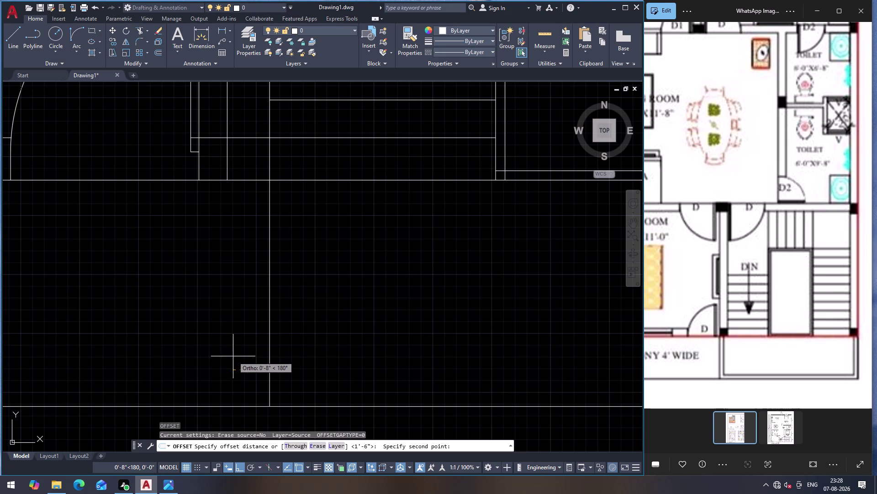
Move the long vertical wall line further left from its top end.
key(Escape)
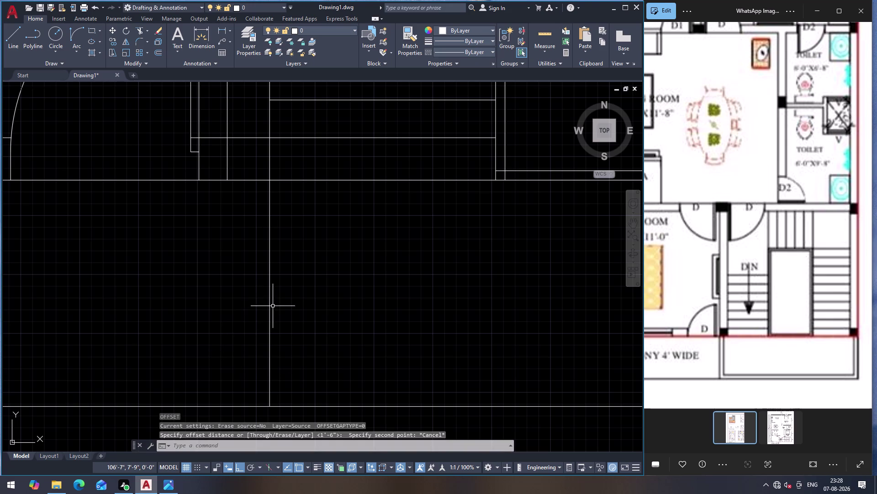
click(271, 304)
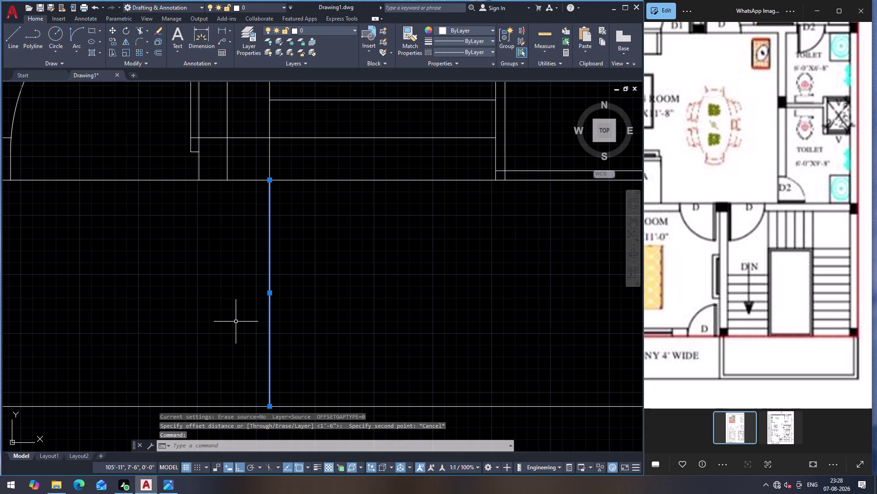
key(m)
key(Return)
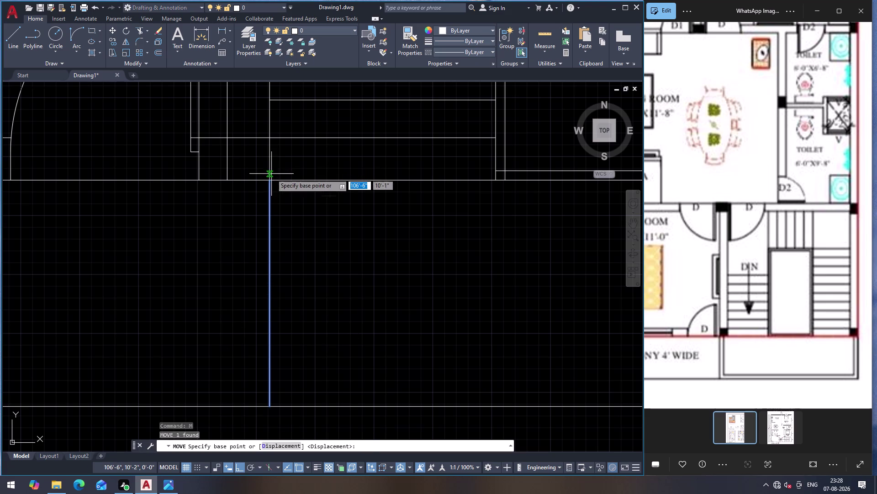
click(271, 181)
click(226, 179)
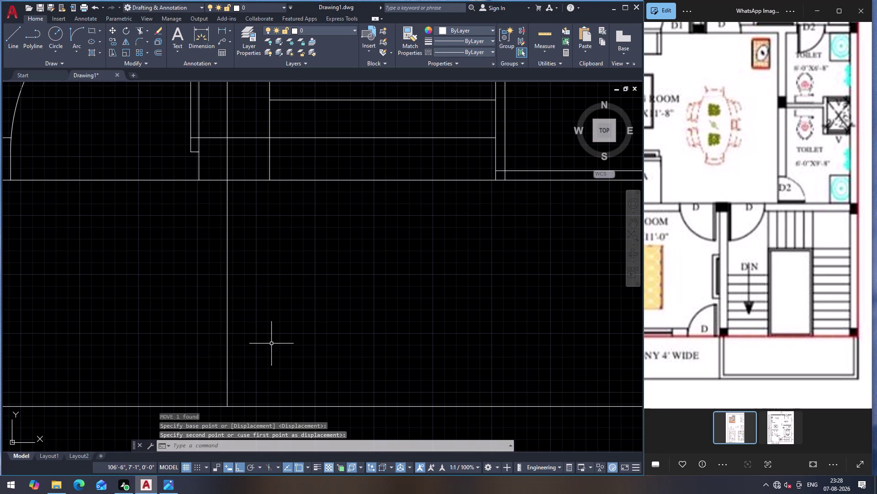
scroll(down, 3)
scroll(up, 3)
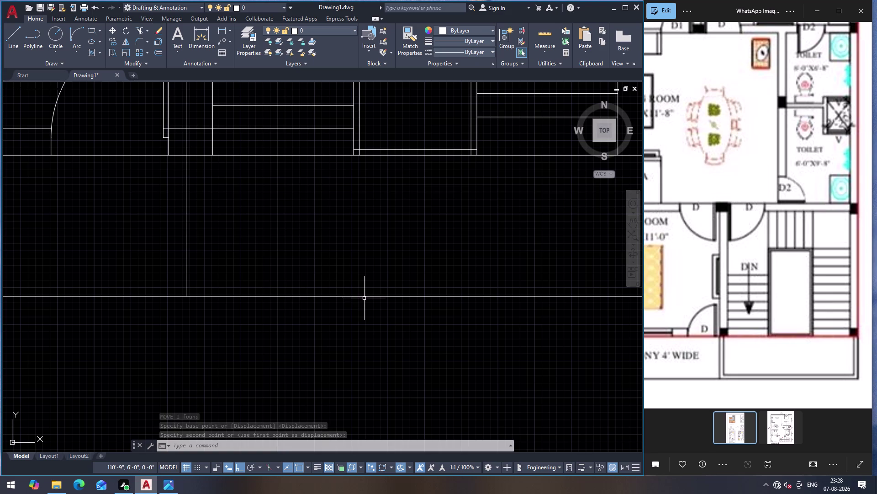
Break the vertical line at the point where it meets the bottom line.
key(b)
key(r)
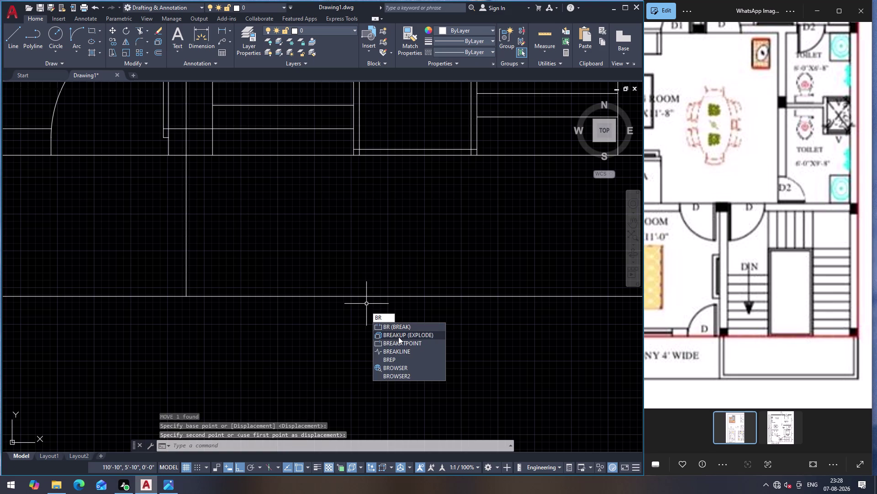
click(398, 343)
click(357, 295)
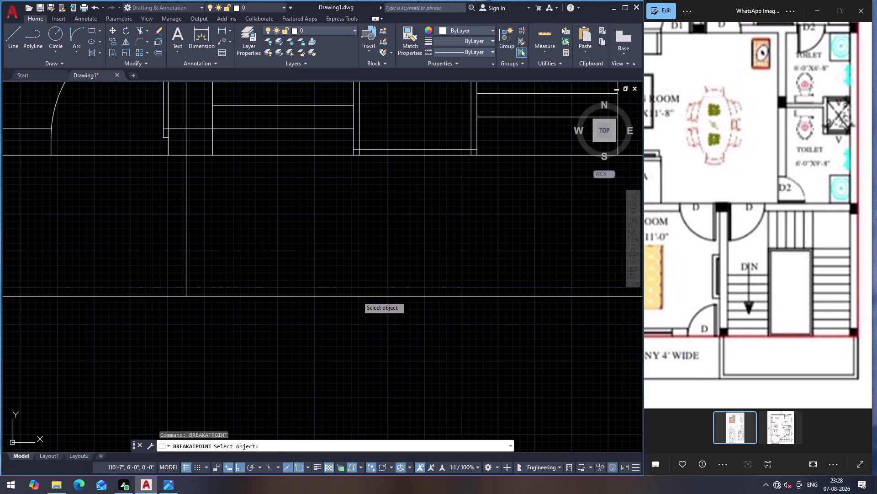
click(187, 296)
click(186, 249)
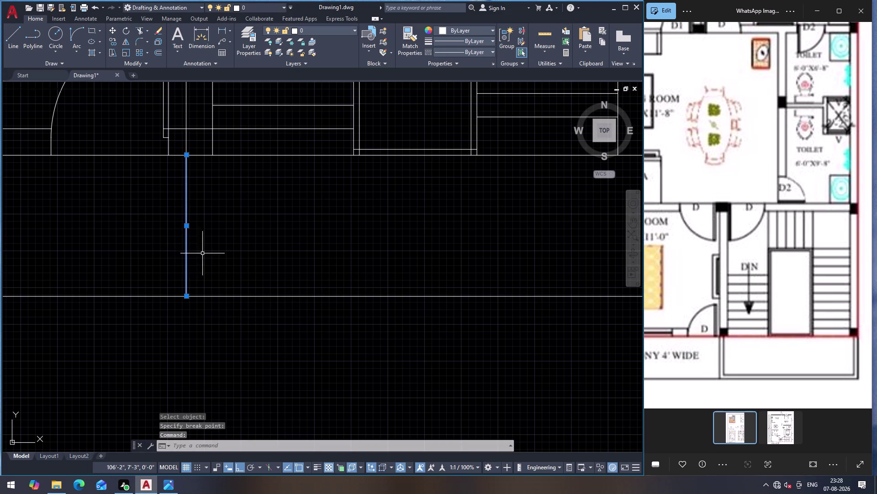
Offset the vertical wall line 2" to its right side.
key(o)
key(Return)
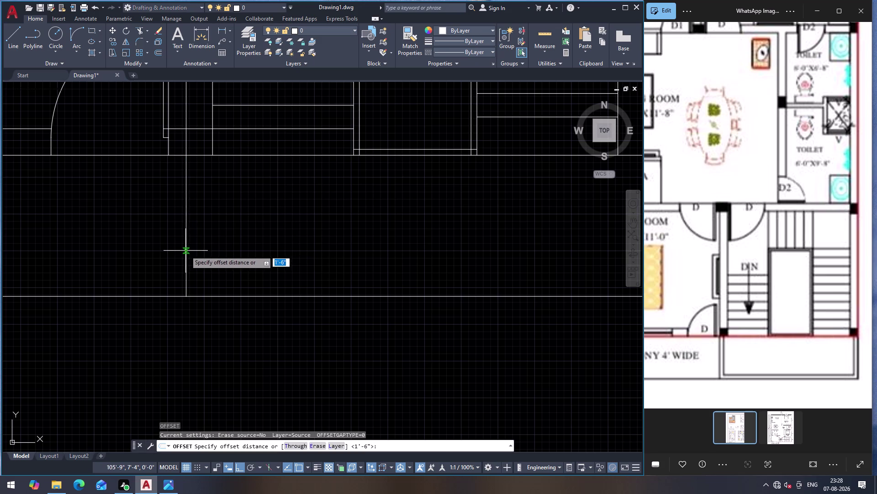
click(185, 250)
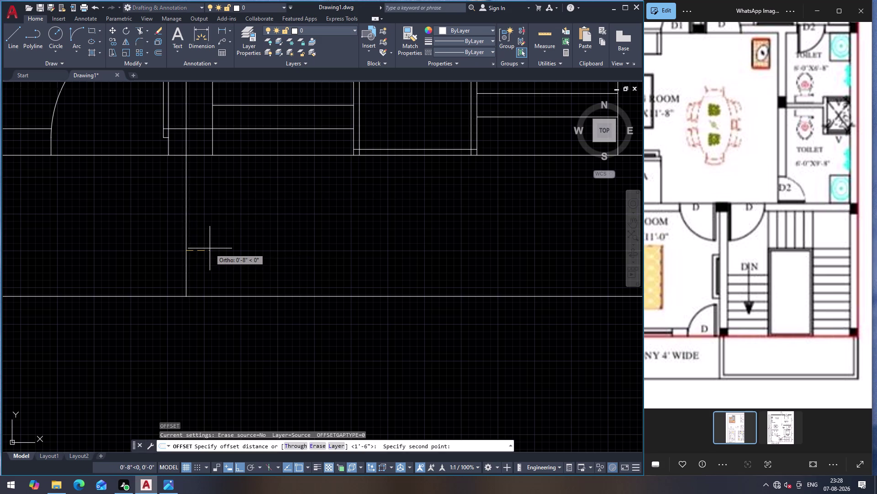
key(2)
key(shift+quotedbl)
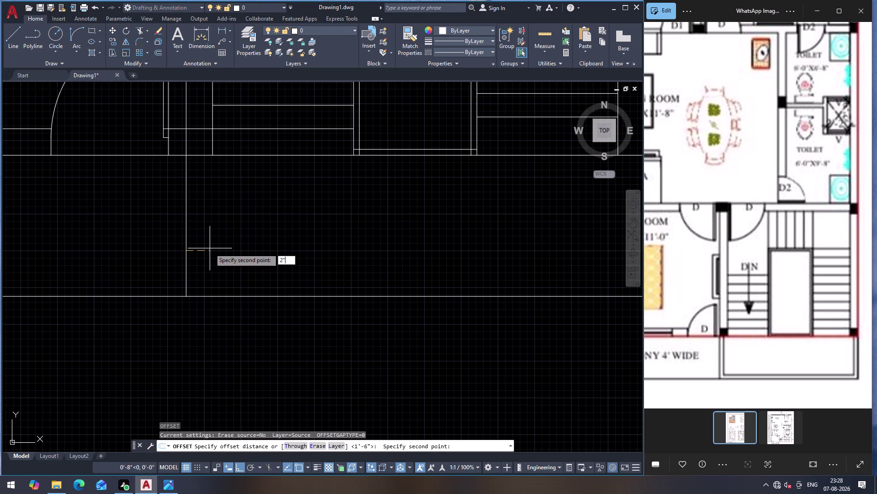
key(Return)
click(210, 248)
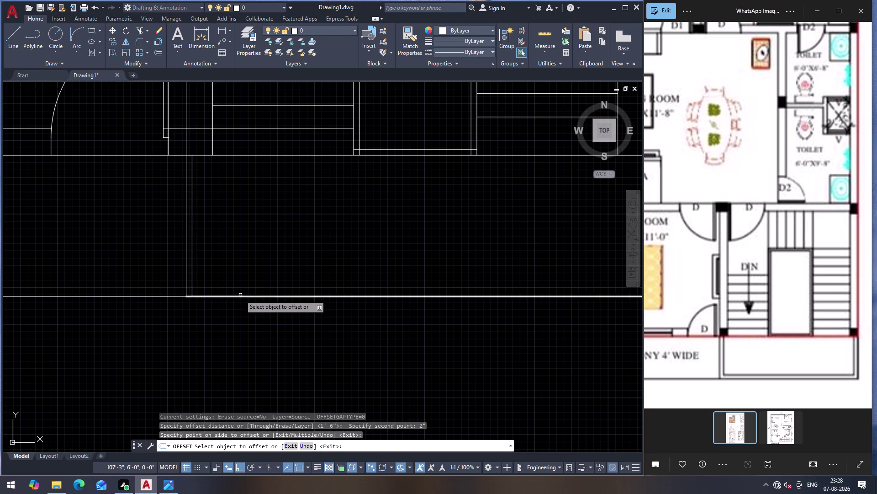
click(241, 294)
drag(242, 297, 241, 284)
click(243, 270)
scroll(down, 3)
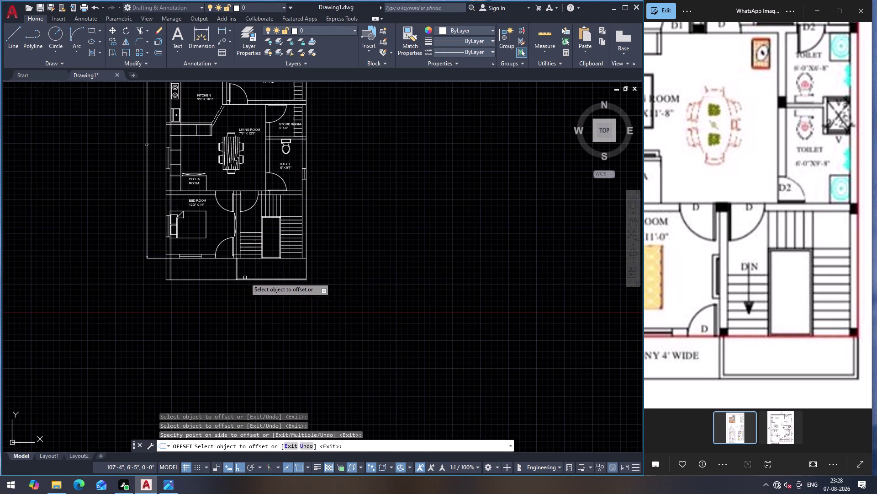
Break the right-hand vertical wall line at the stair landing corner.
scroll(down, 3)
scroll(up, 3)
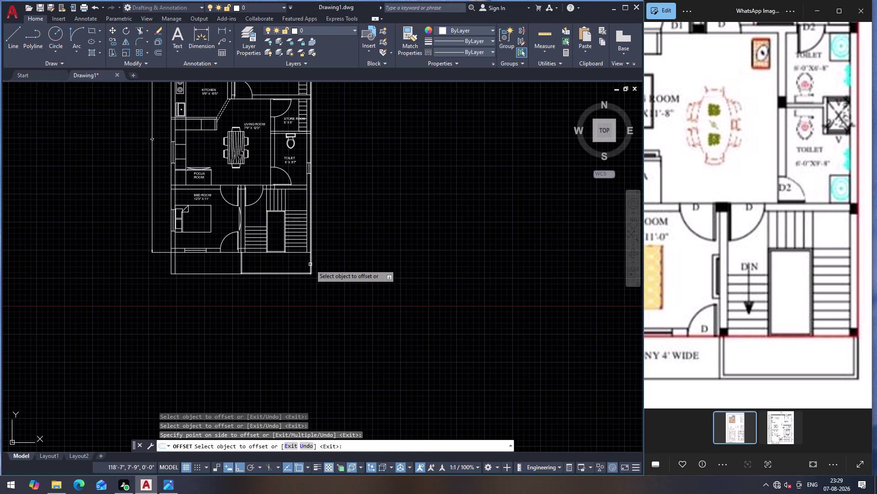
click(311, 264)
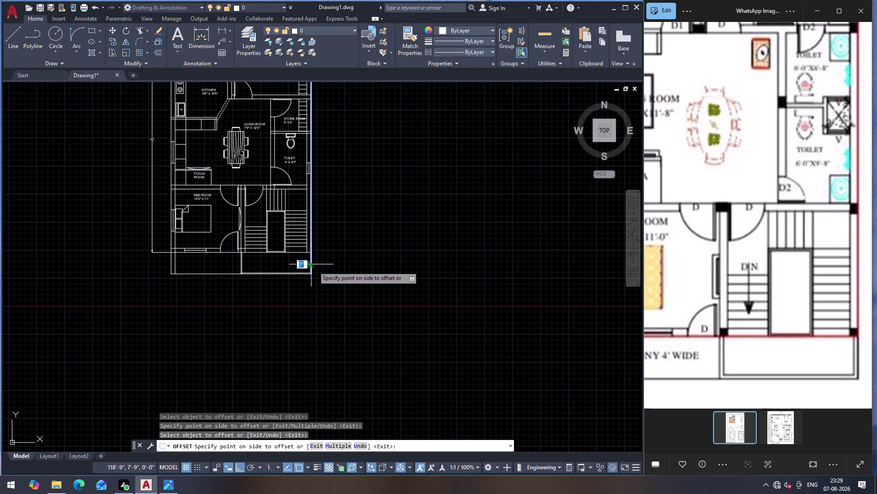
key(Escape)
scroll(up, 3)
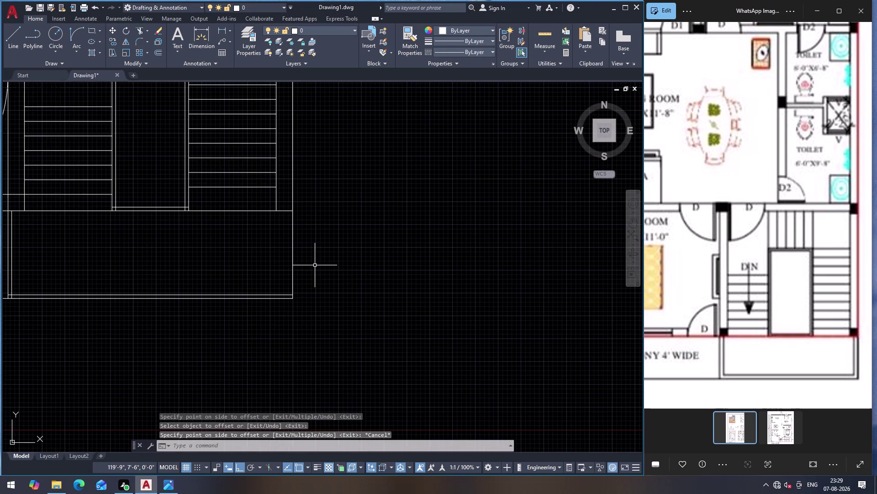
text(BR)
click(337, 310)
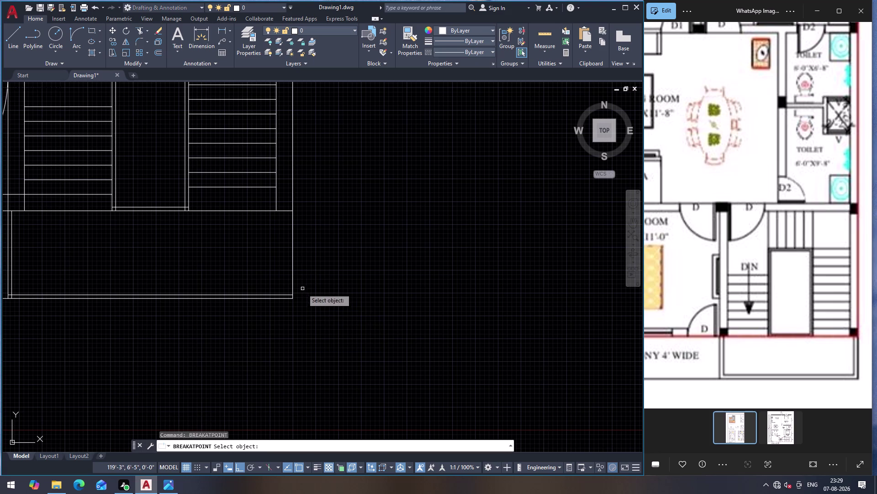
click(292, 274)
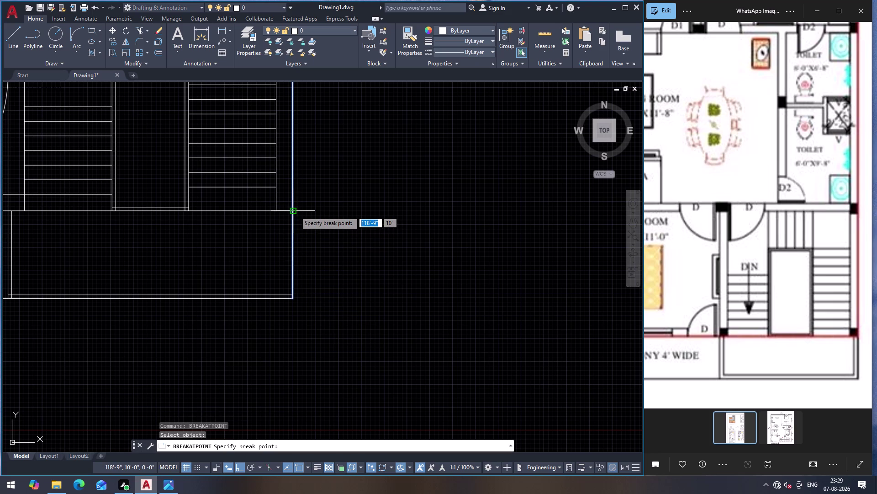
click(295, 211)
click(294, 231)
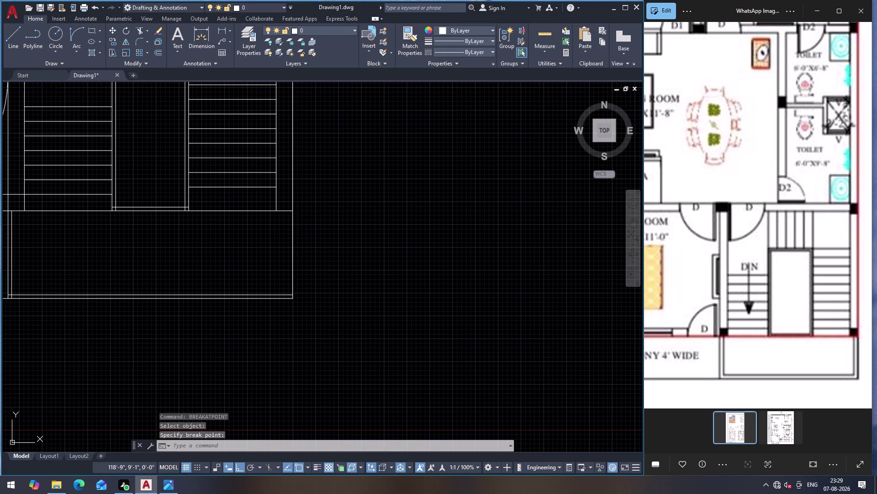
Offset the balcony wall line 2" to give it thickness.
key(o)
key(Return)
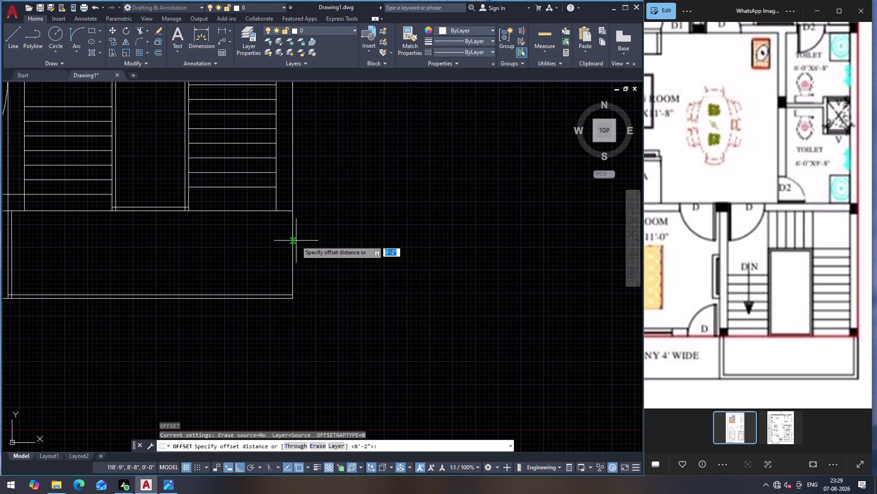
click(293, 242)
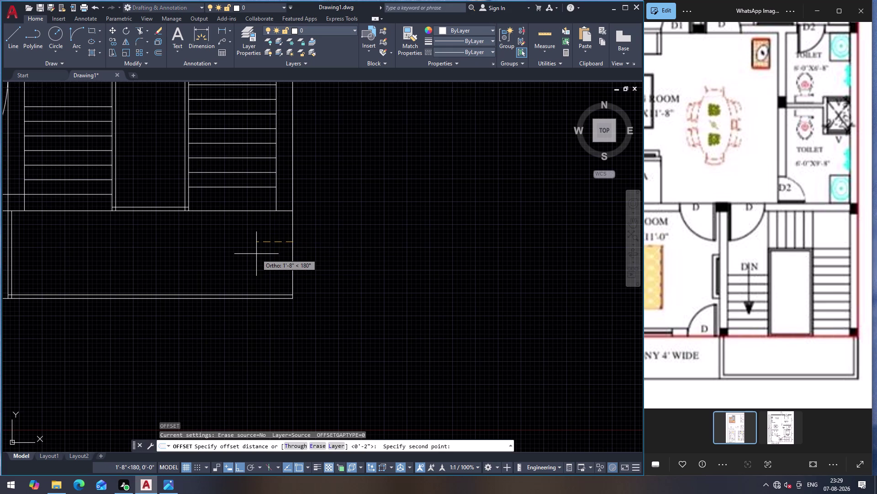
key(2)
key(shift+quotedbl)
key(Return)
click(257, 253)
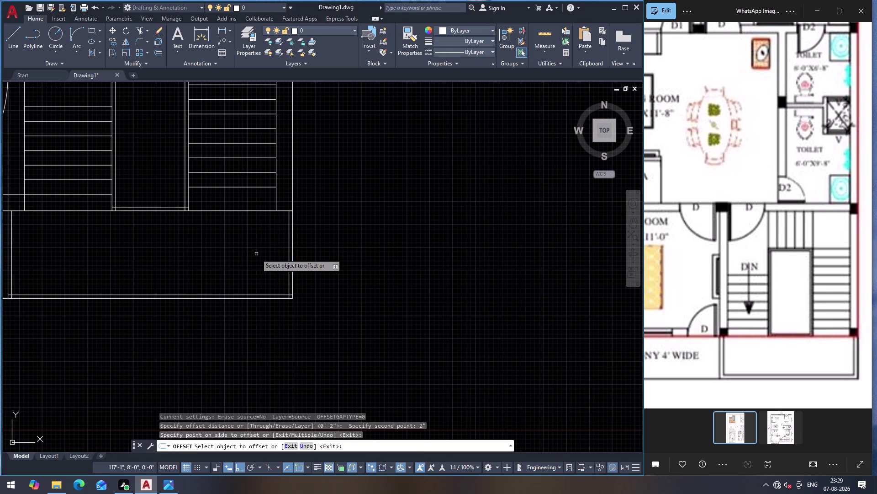
scroll(up, 3)
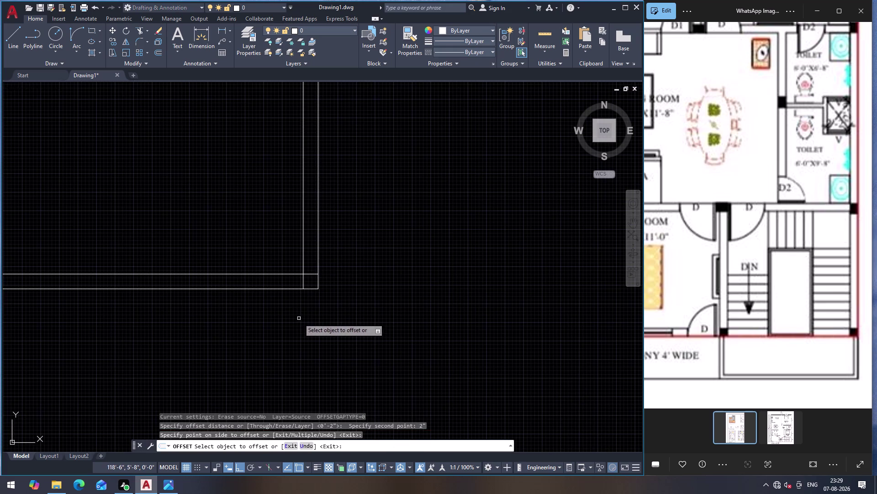
key(Escape)
text(TR)
key(Return)
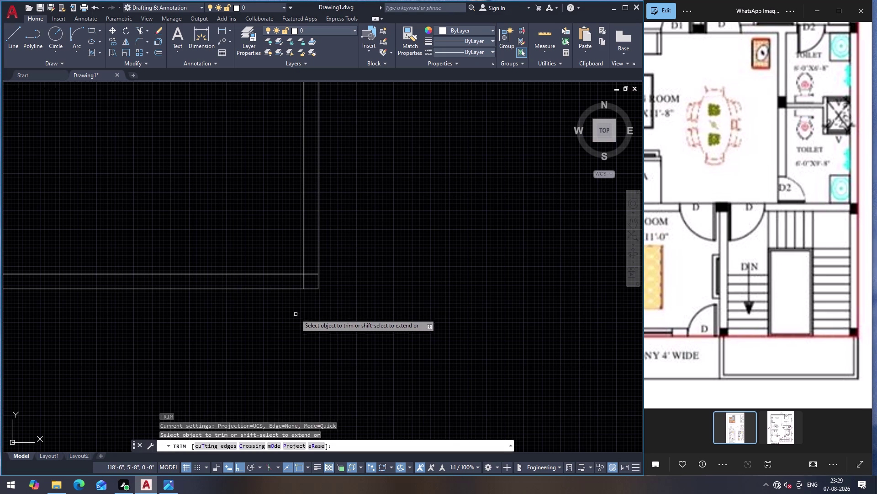
Trim the overshooting line ends at the right balcony corner.
click(312, 266)
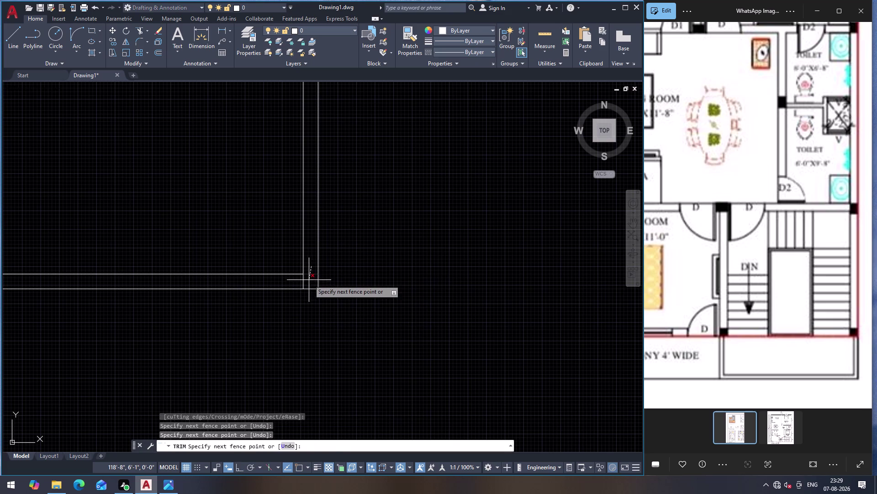
double_click(309, 280)
click(314, 280)
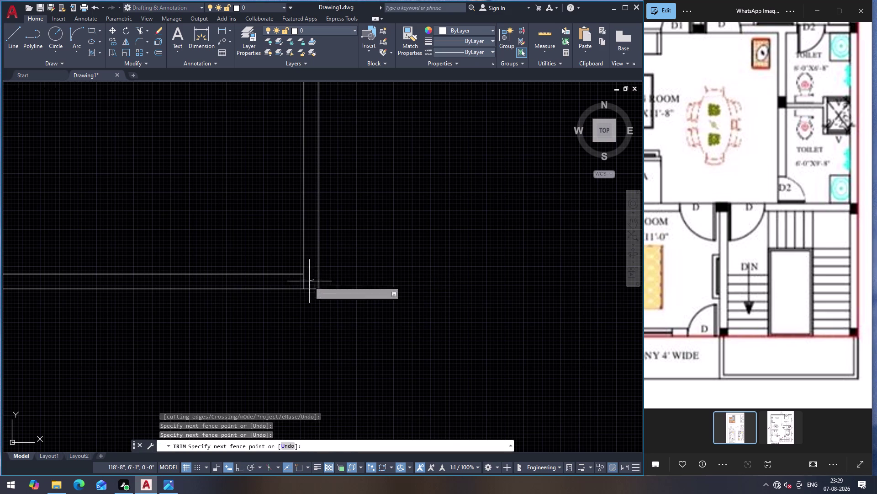
click(297, 283)
scroll(down, 3)
scroll(up, 3)
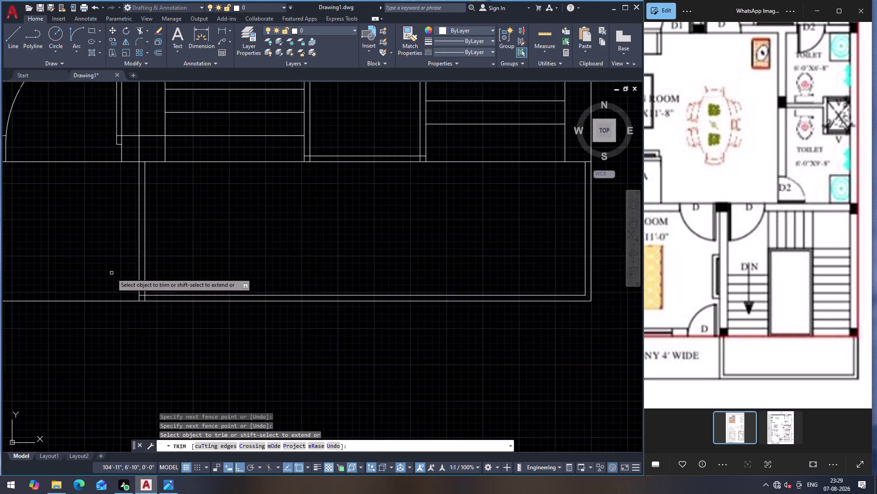
Trim the overlapping line ends at the lower corner and zoom out.
click(158, 301)
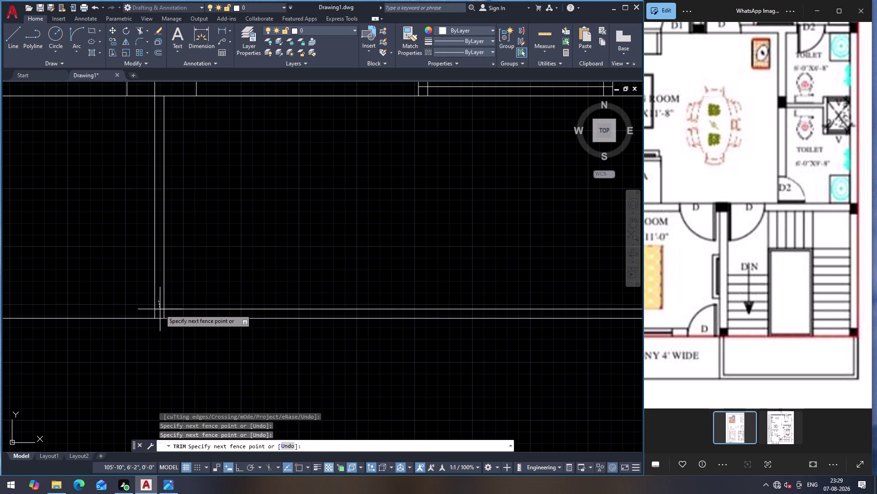
double_click(160, 313)
click(172, 315)
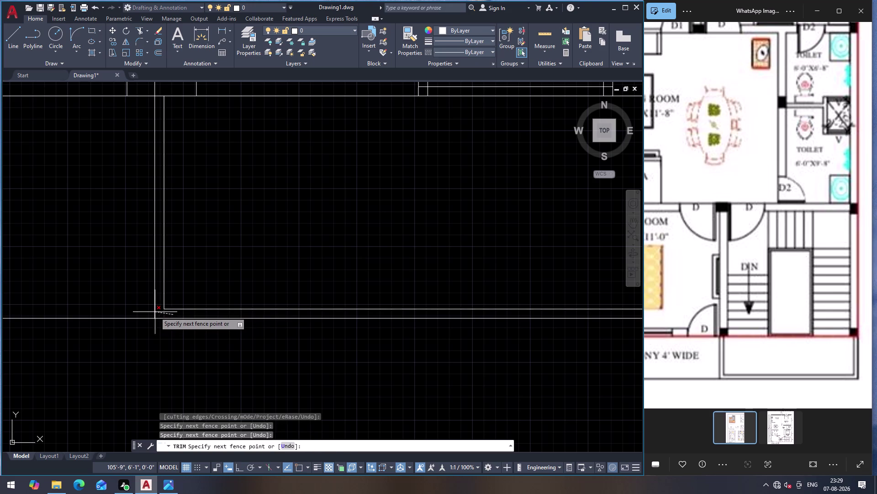
click(157, 313)
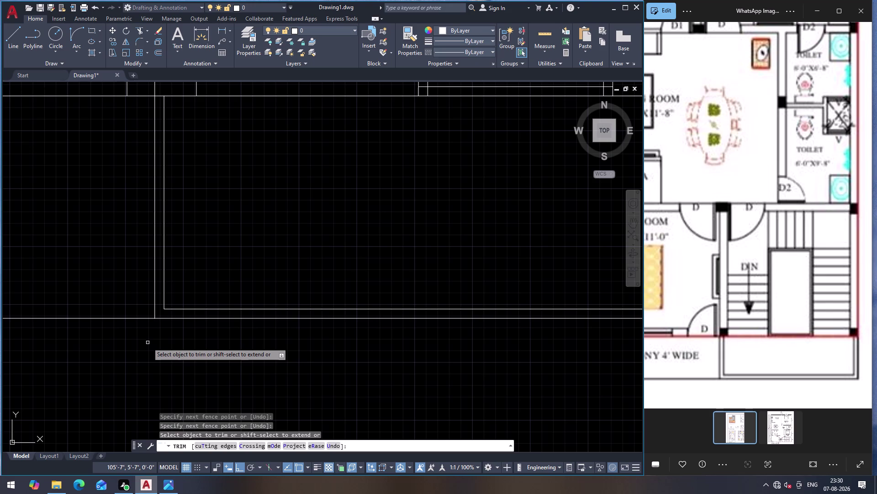
scroll(down, 3)
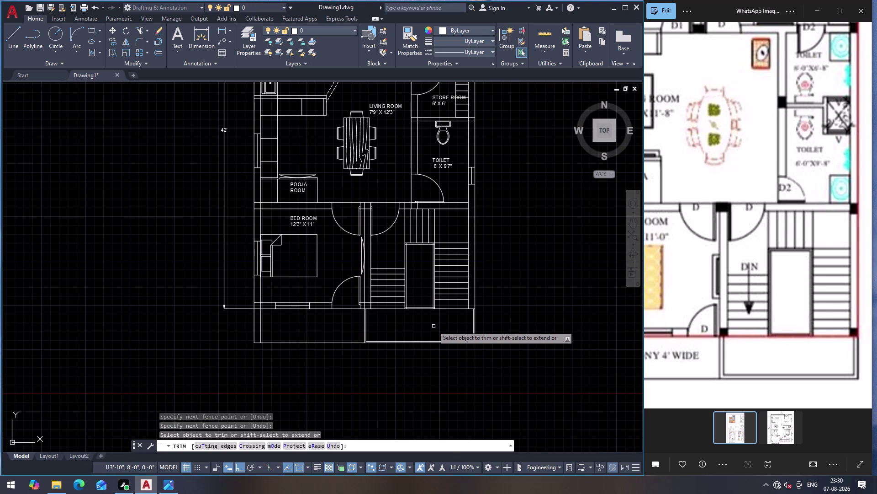
scroll(down, 3)
scroll(down, 3)
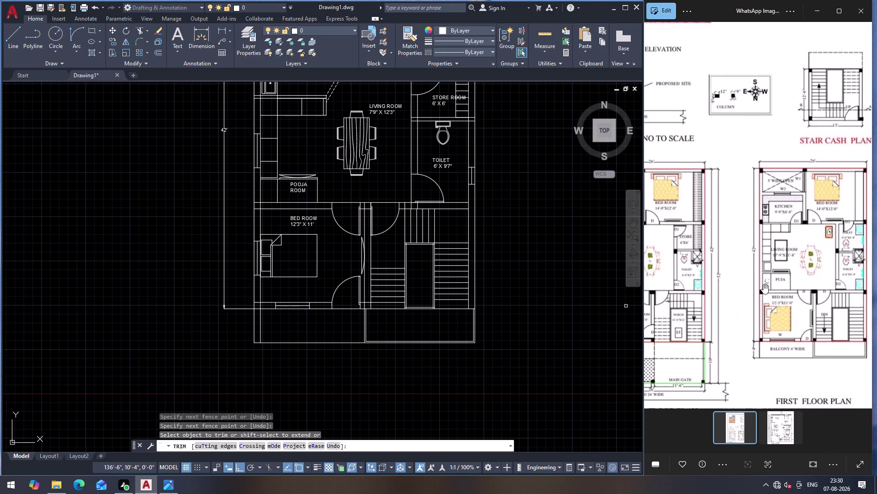
scroll(down, 3)
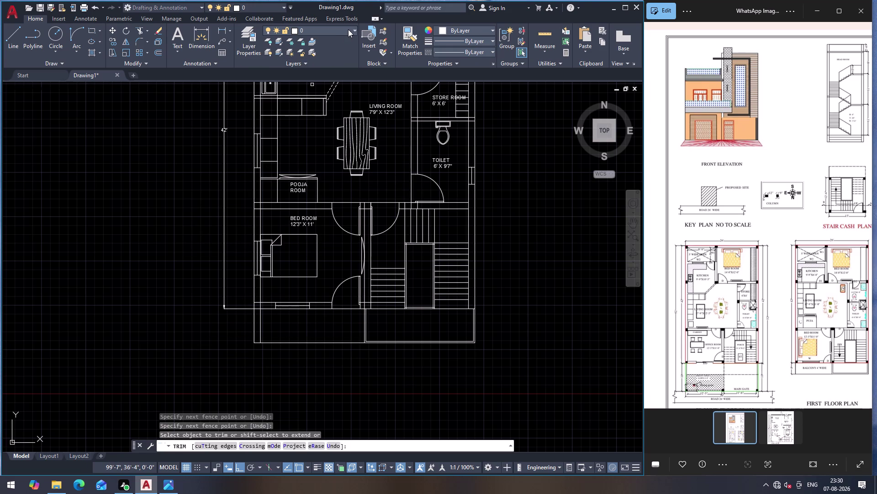
click(224, 33)
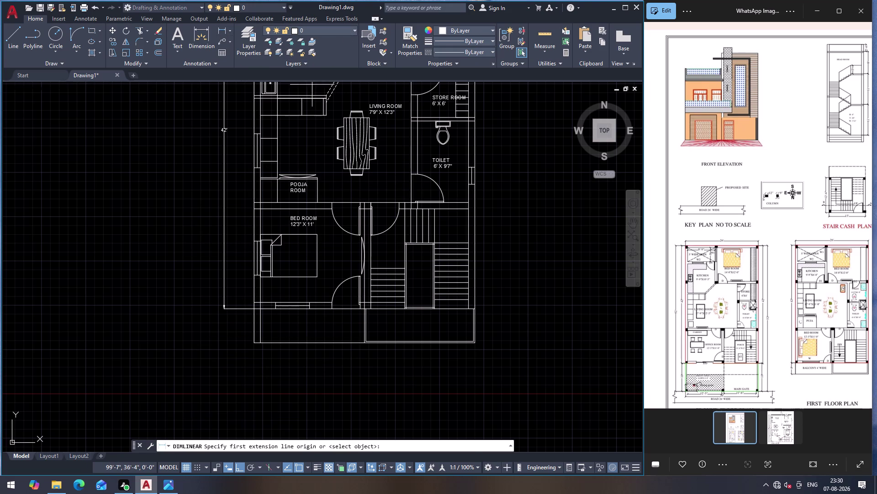
Dimension the 4-foot vertical edge at the plan's lower left.
click(256, 311)
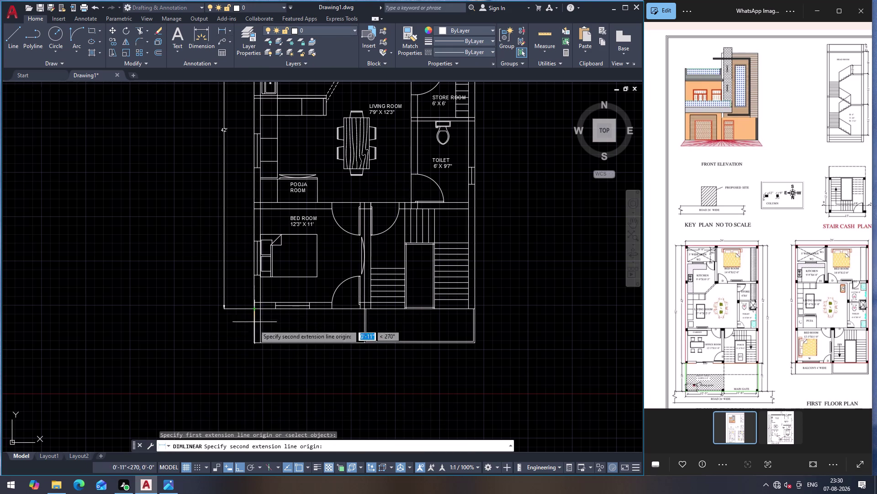
click(255, 343)
click(224, 343)
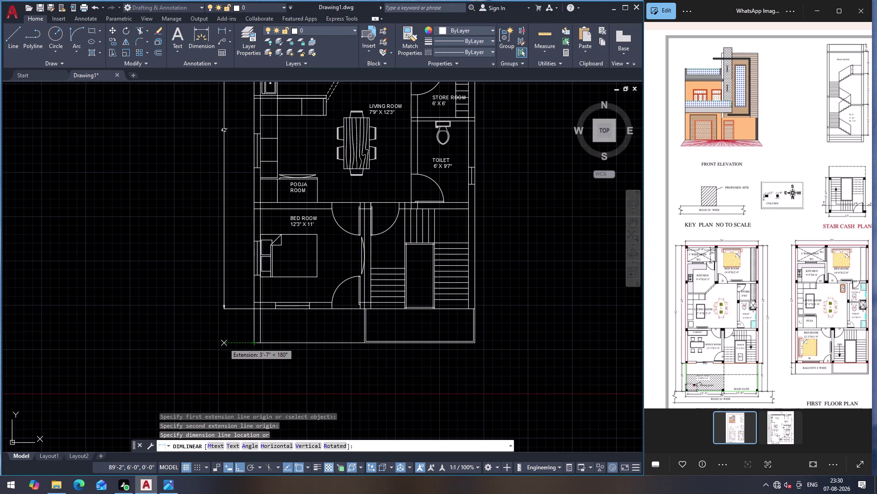
scroll(down, 3)
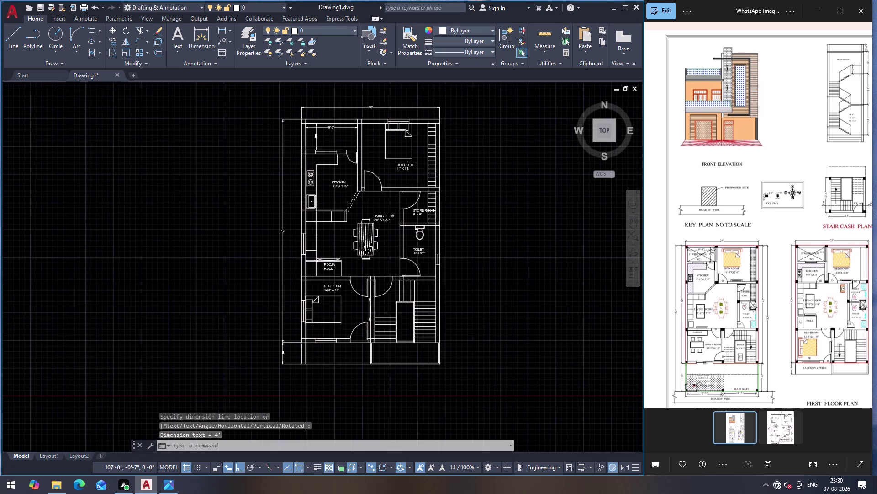
scroll(up, 3)
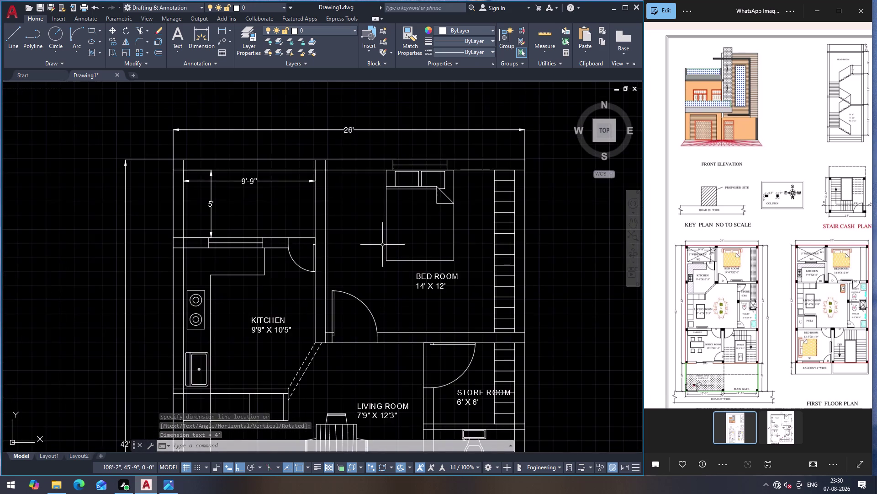
Zoom out to show both plans and window-select the whole right-hand plan.
scroll(down, 3)
scroll(up, 3)
scroll(down, 3)
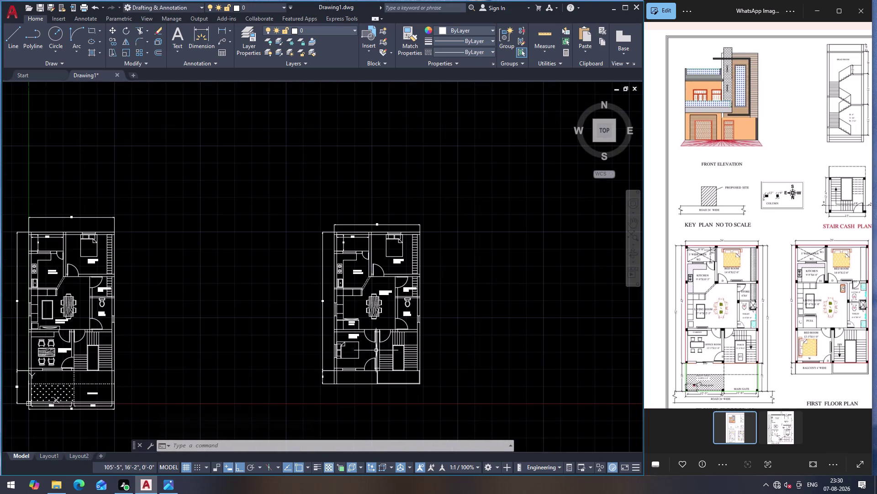
scroll(up, 3)
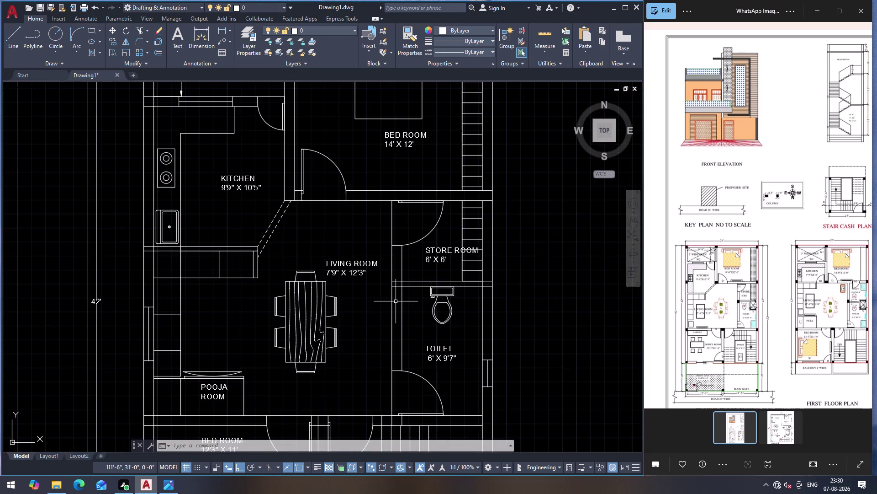
scroll(down, 3)
scroll(up, 3)
scroll(down, 3)
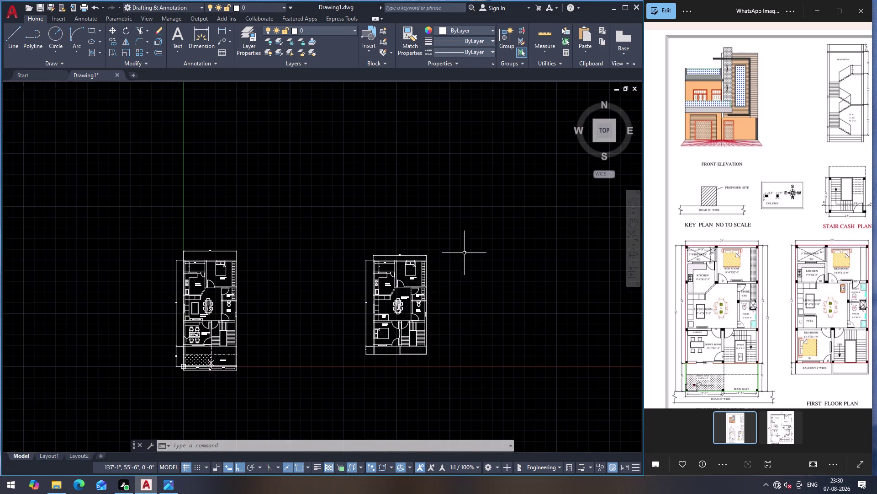
click(334, 234)
click(465, 373)
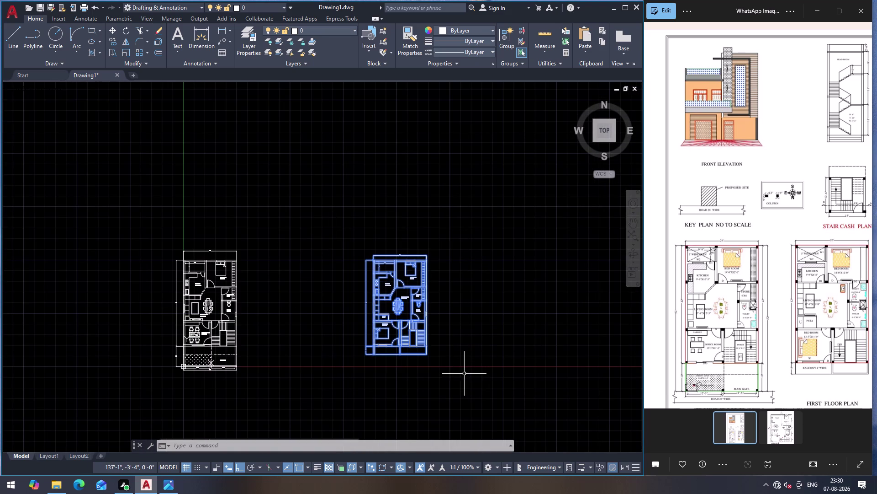
Move the right-hand plan left from its top corner to sit beside the ground floor plan.
key(m)
key(Return)
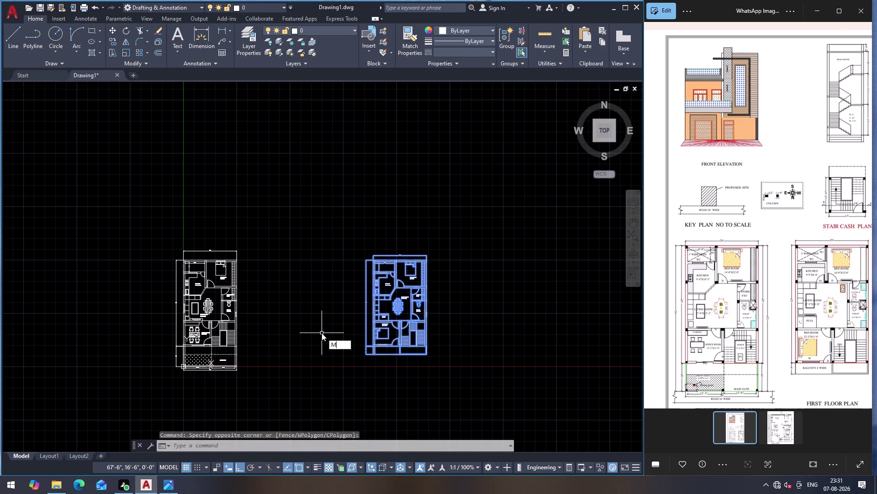
click(365, 260)
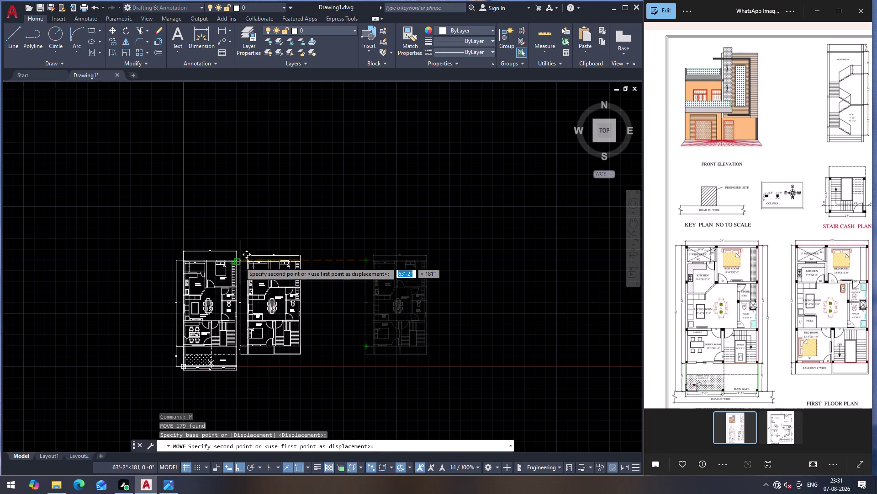
scroll(up, 3)
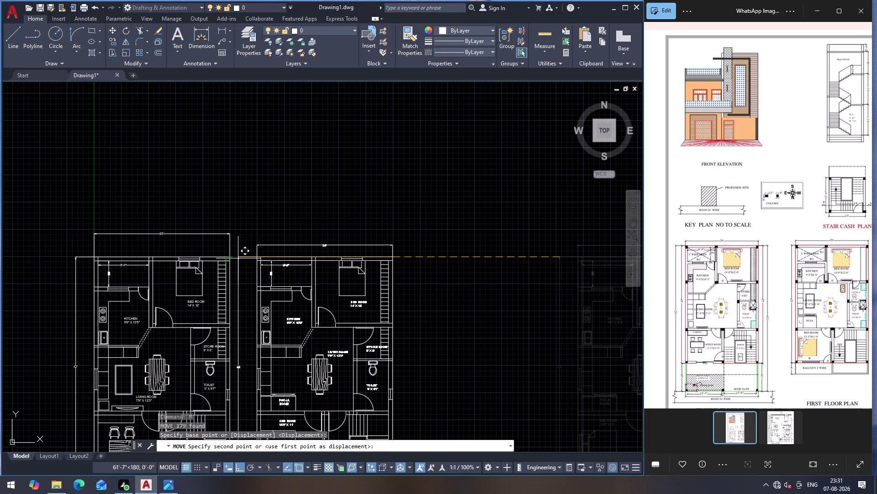
click(302, 260)
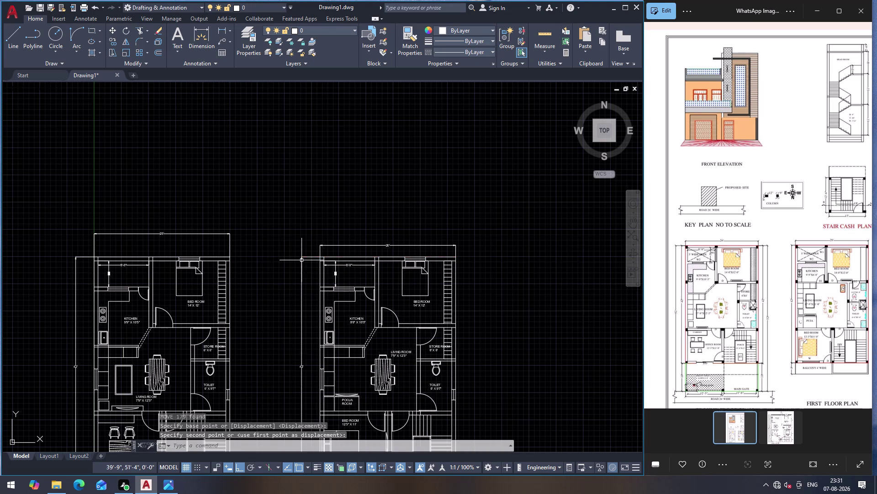
scroll(down, 3)
scroll(up, 3)
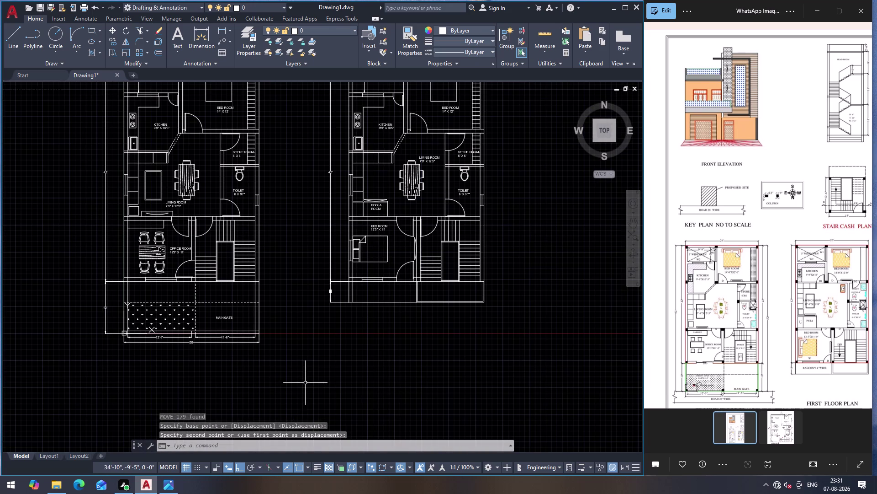
key(Escape)
key(Escape)
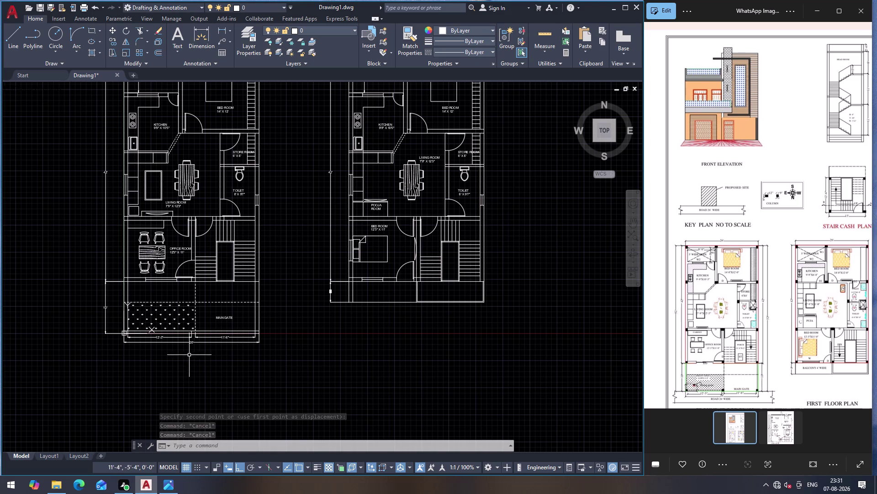
scroll(down, 3)
scroll(up, 3)
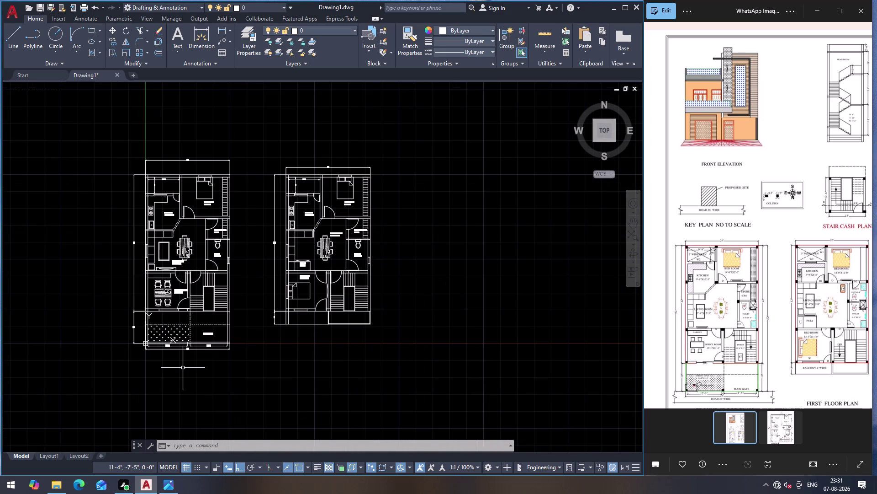
Cancel the stray label edit and Add Selected command, then undo the grouping.
double_click(167, 213)
key(Escape)
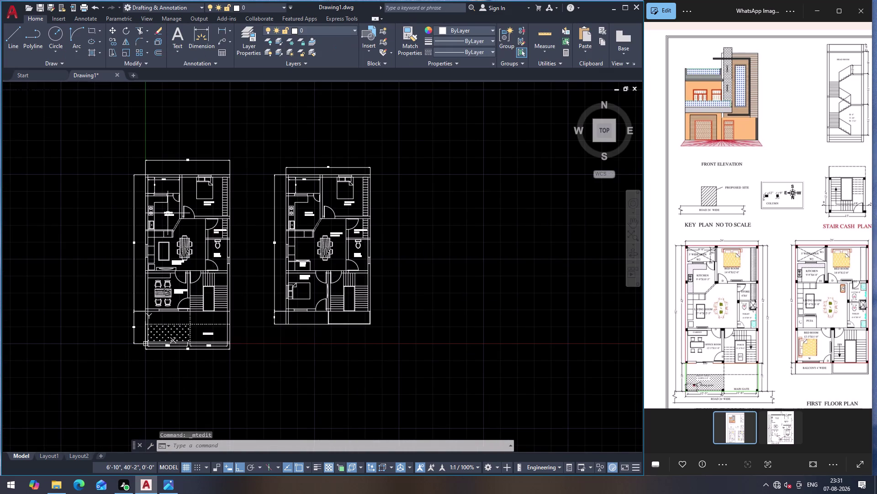
click(168, 213)
right_click(167, 213)
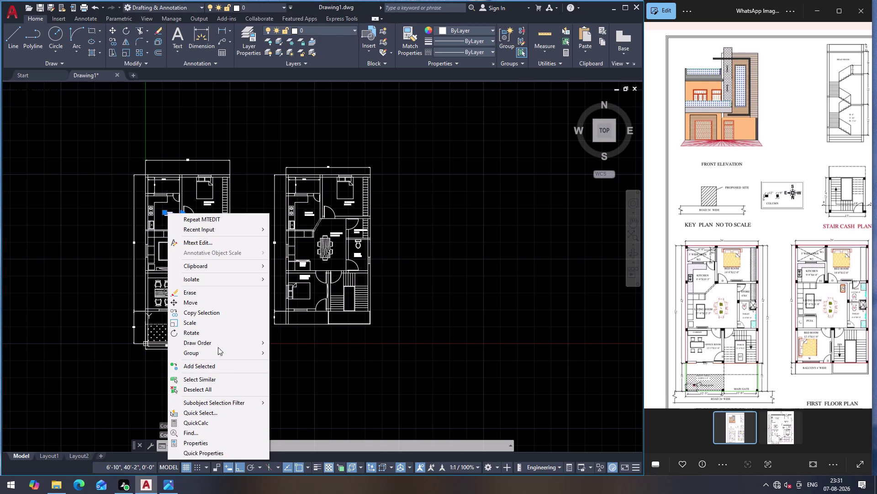
click(227, 367)
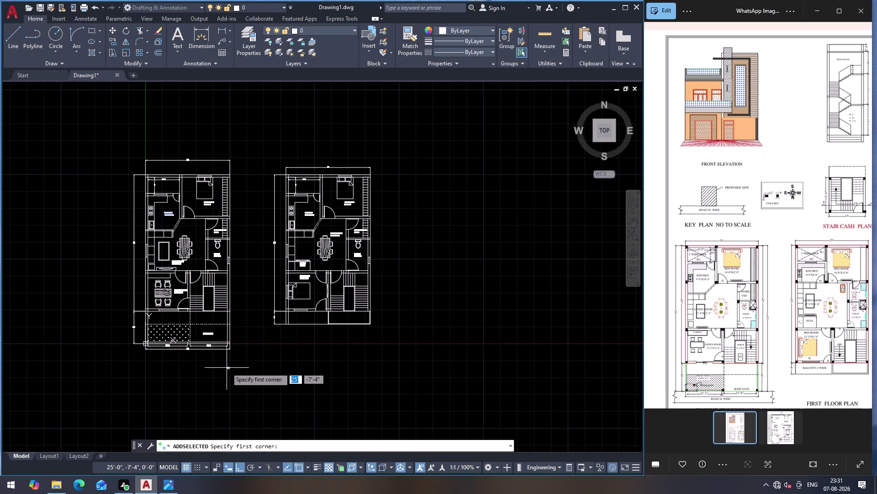
key(ctrl+z)
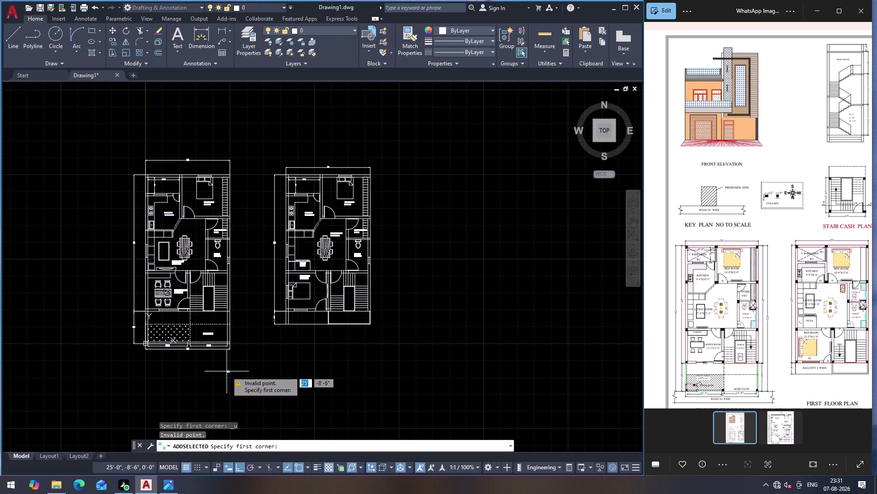
key(ctrl+z)
key(Escape)
key(ctrl+z)
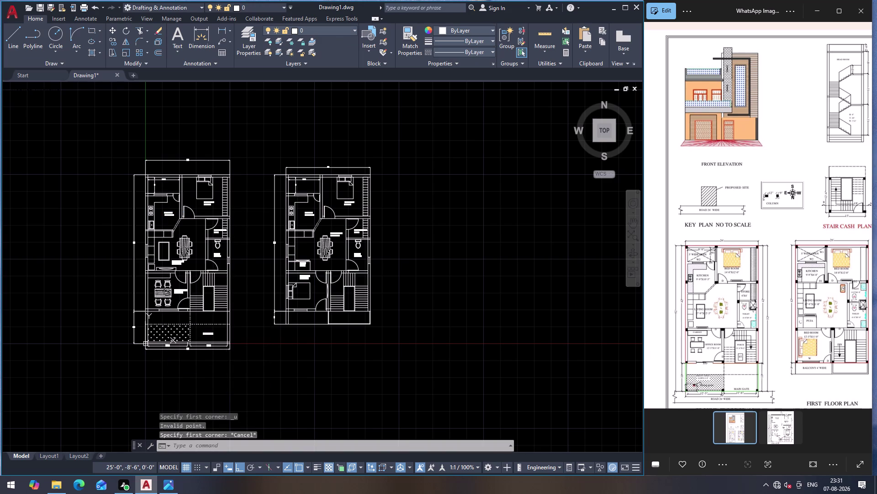
scroll(up, 3)
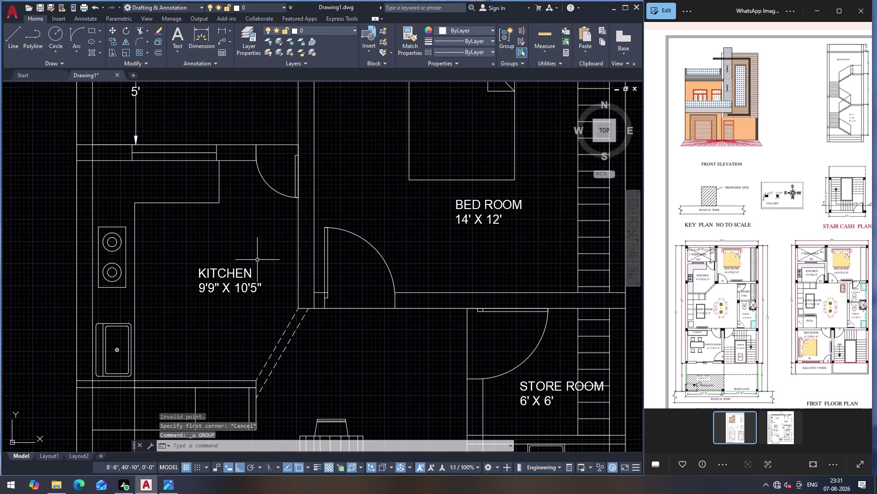
Select KITCHEN and all similar room labels and set their colour to magenta.
click(205, 269)
right_click(204, 269)
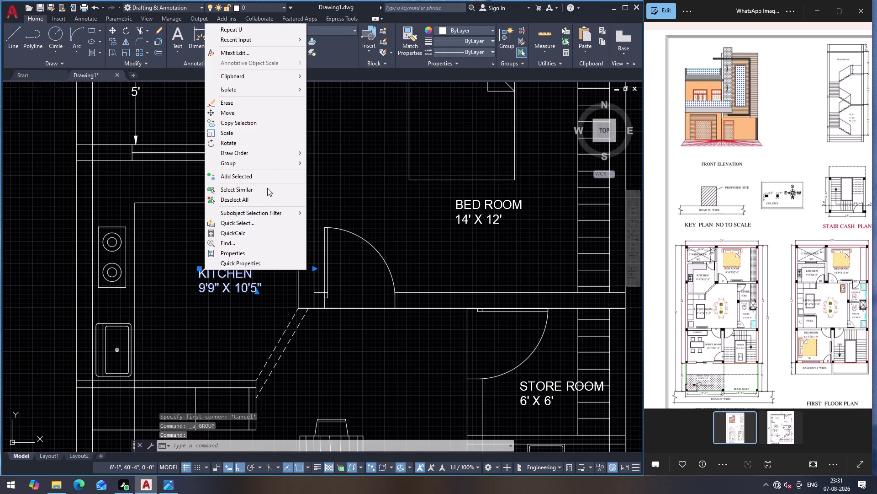
click(268, 188)
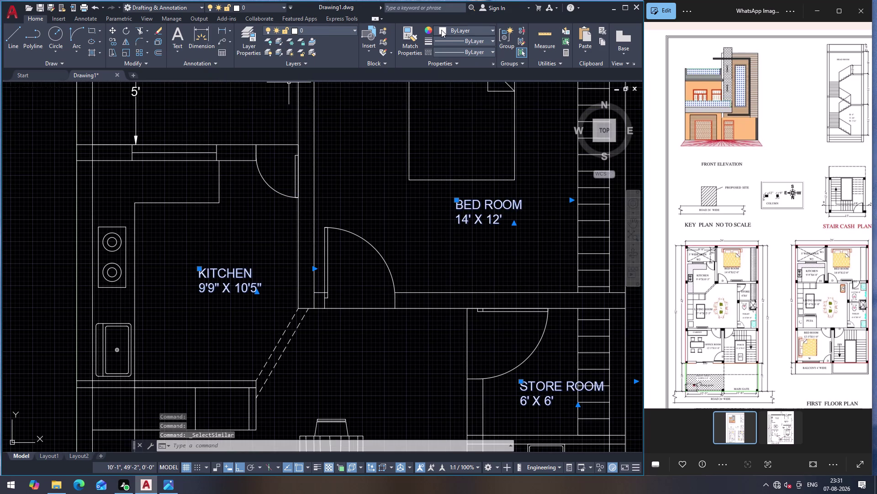
click(475, 33)
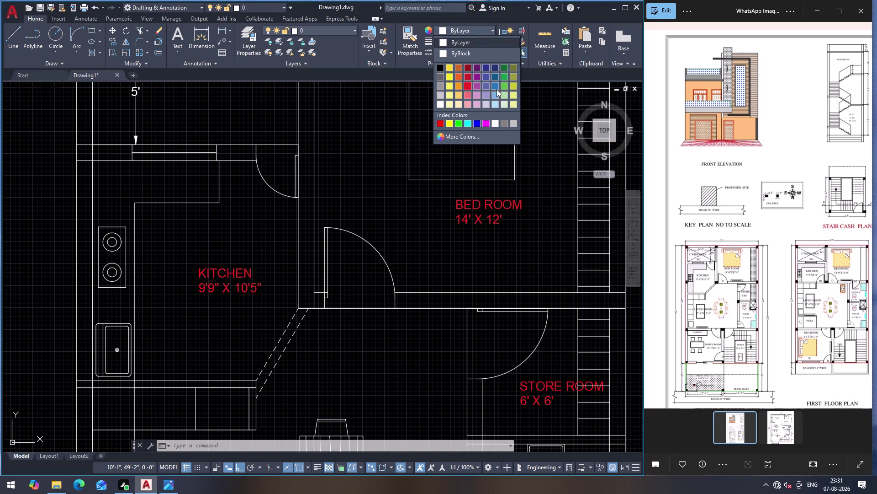
click(473, 75)
scroll(down, 3)
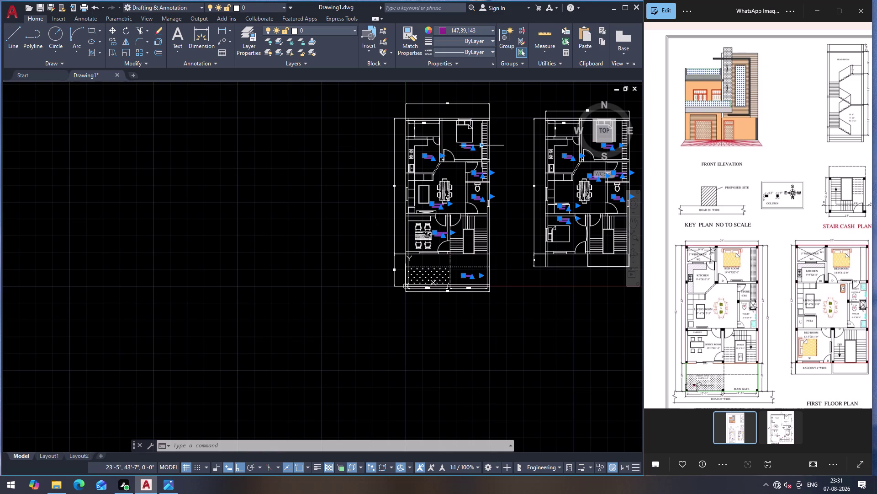
key(Escape)
scroll(up, 3)
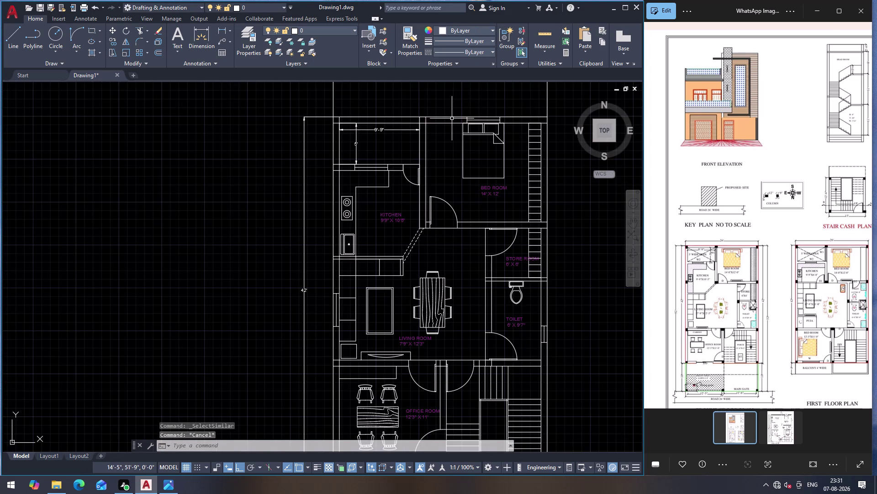
Reselect the top outline line and use Select Similar to gather every wall line.
click(451, 115)
click(445, 124)
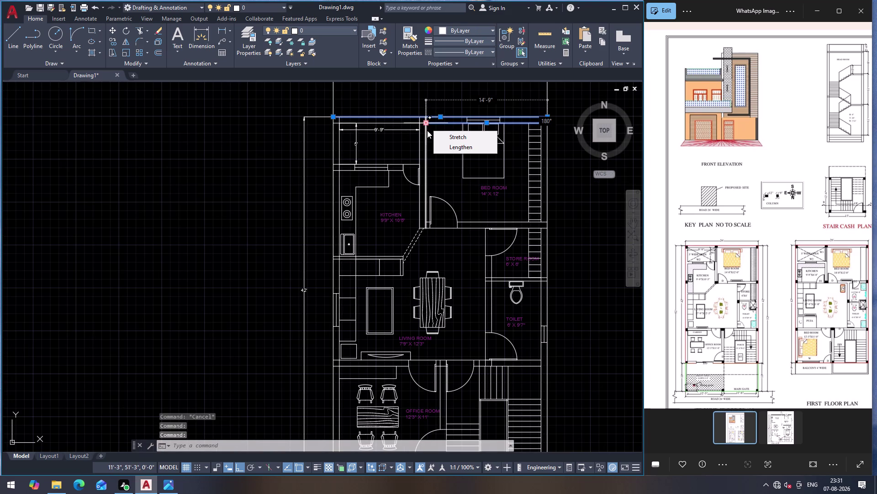
key(Escape)
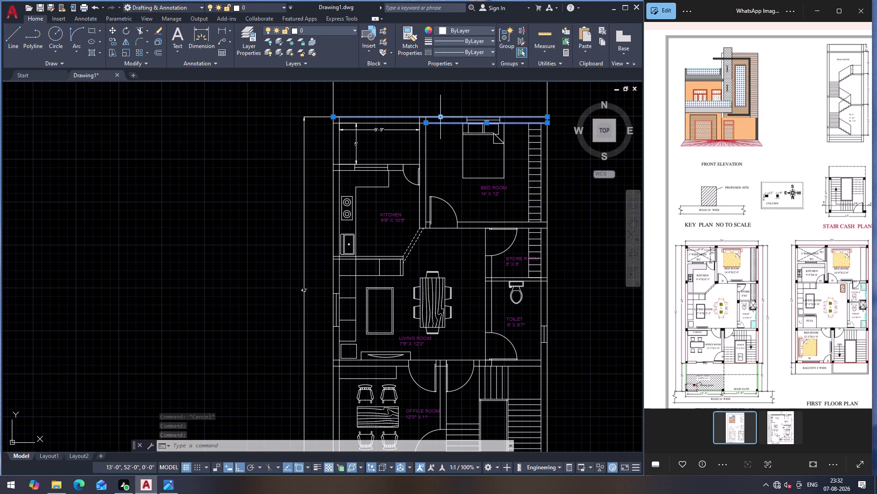
key(Escape)
click(441, 117)
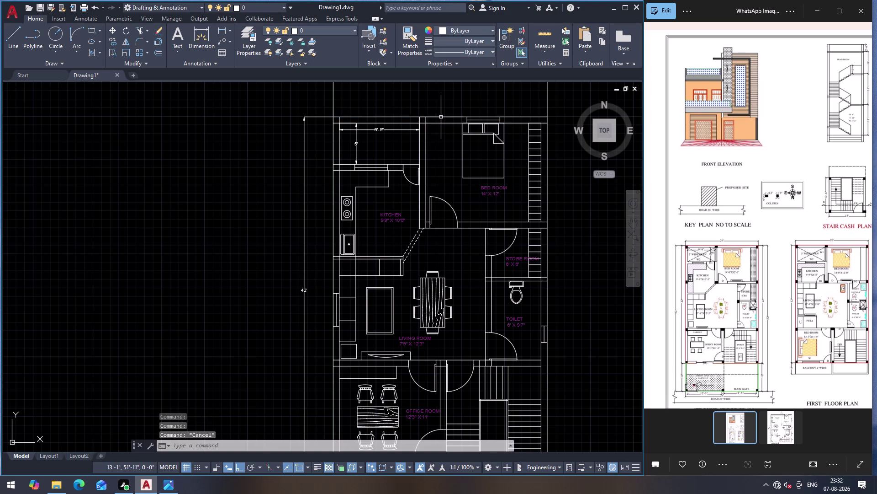
right_click(441, 117)
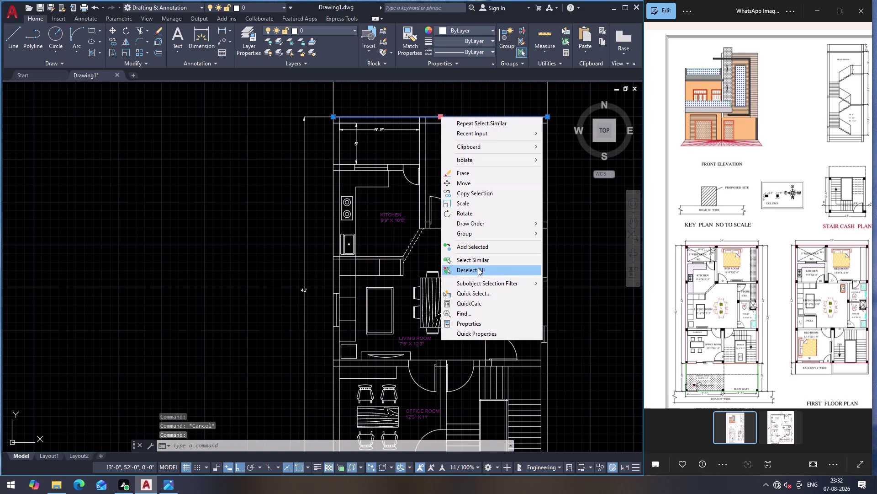
click(477, 256)
scroll(down, 3)
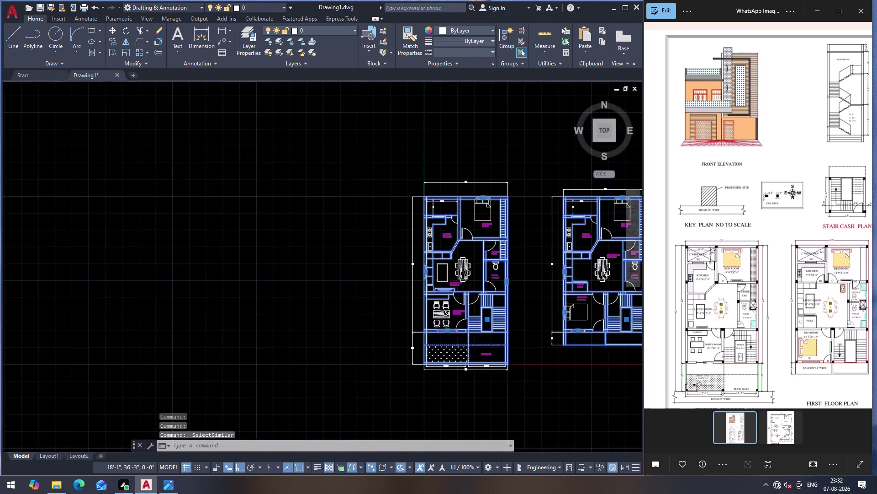
click(491, 28)
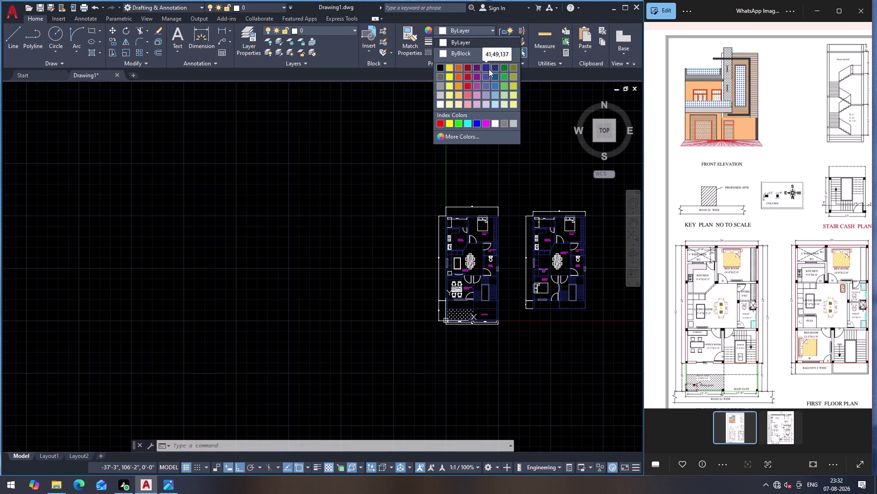
Colour the selected wall lines of both plans 16,86,137 dark blue, then clear the selection.
click(497, 76)
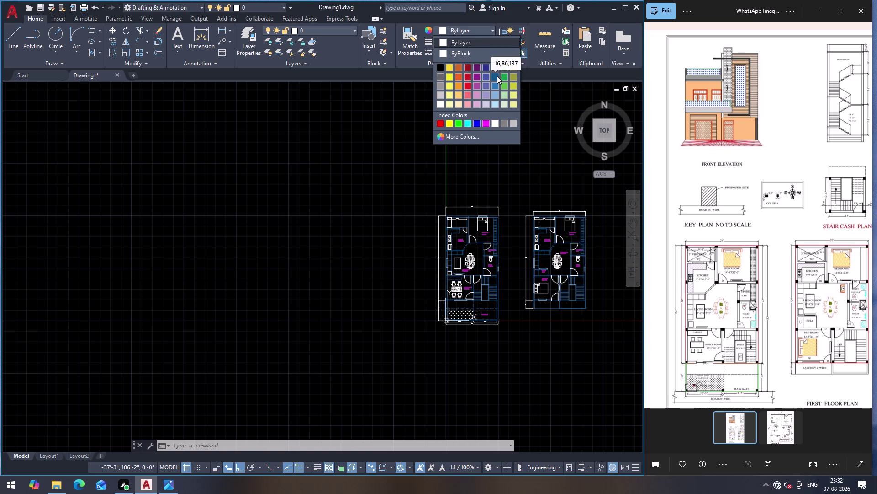
scroll(up, 3)
scroll(down, 3)
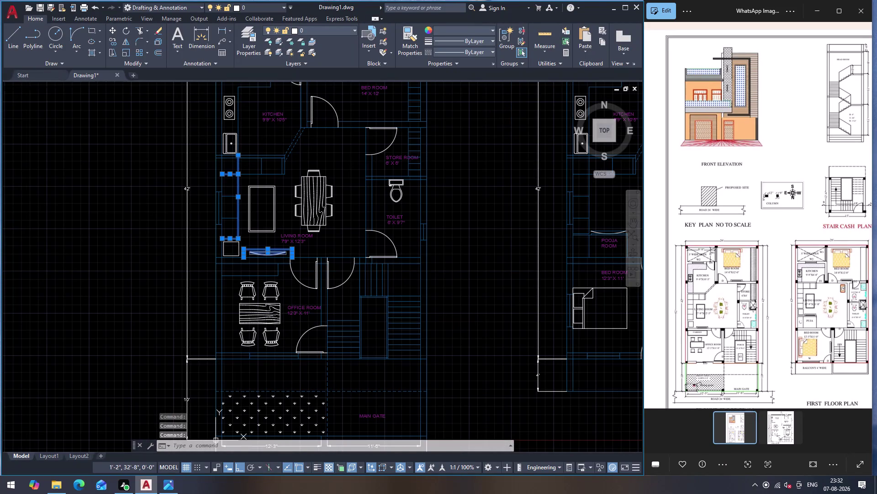
Select the curved shape, its edge lines and nearby kitchen lines in the ground floor plan.
click(253, 173)
click(262, 167)
Add the living room partition, shelf, lower wall and office lines to the selection.
scroll(up, 3)
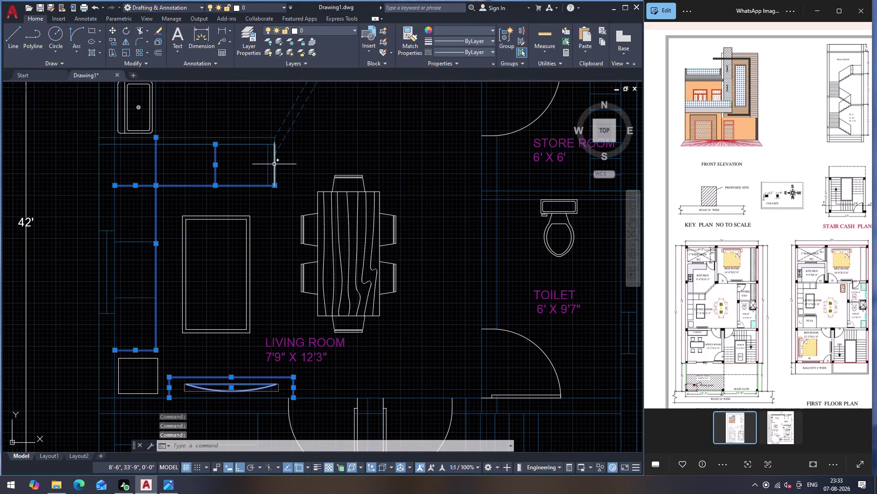
click(274, 164)
click(267, 167)
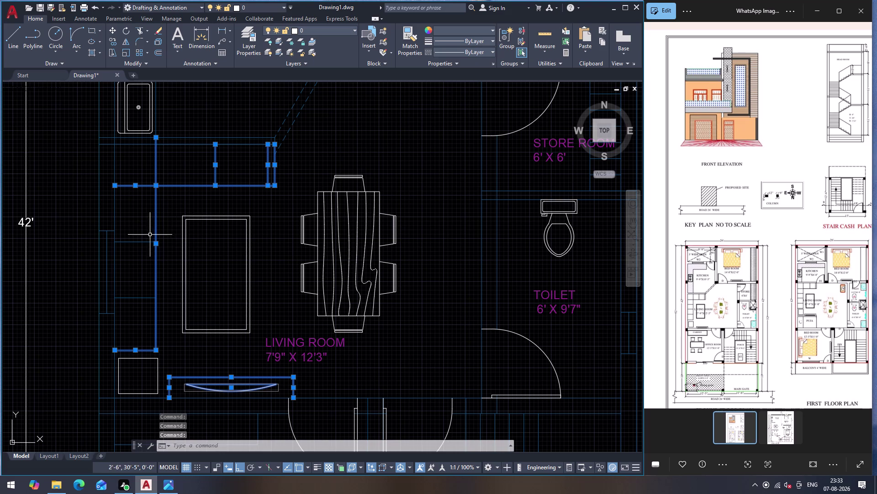
click(146, 241)
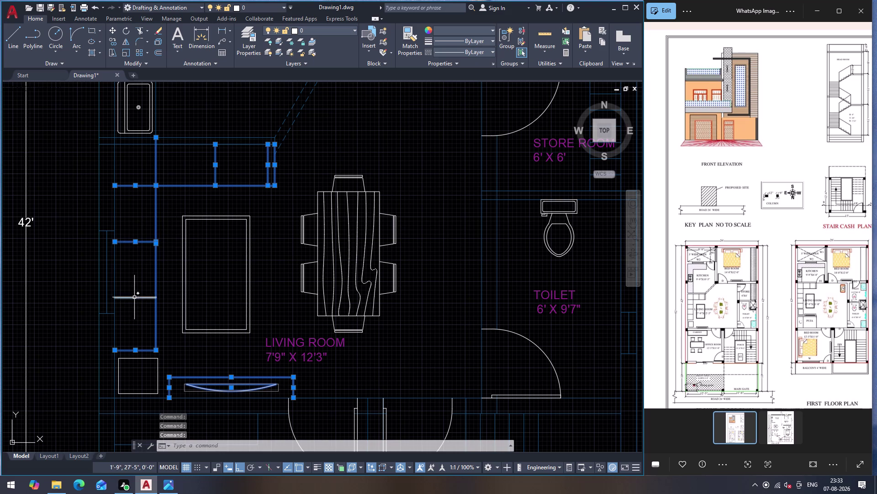
click(135, 297)
scroll(down, 3)
scroll(down, 3)
scroll(up, 3)
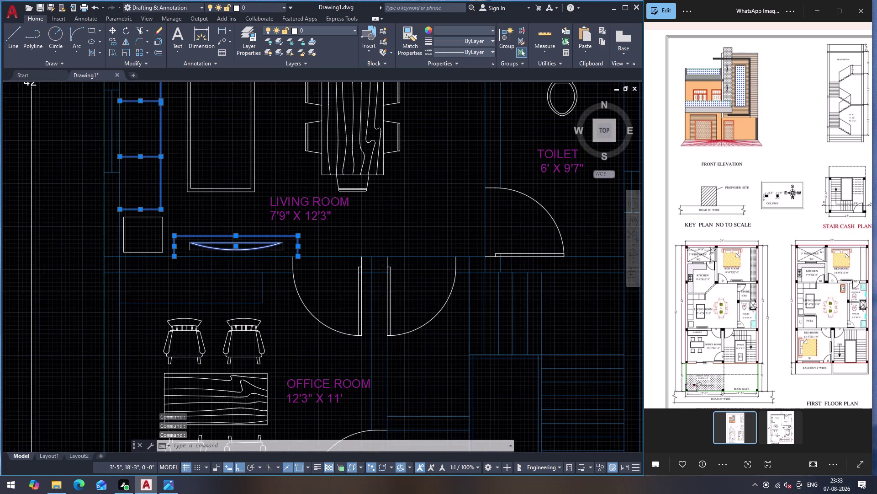
click(182, 280)
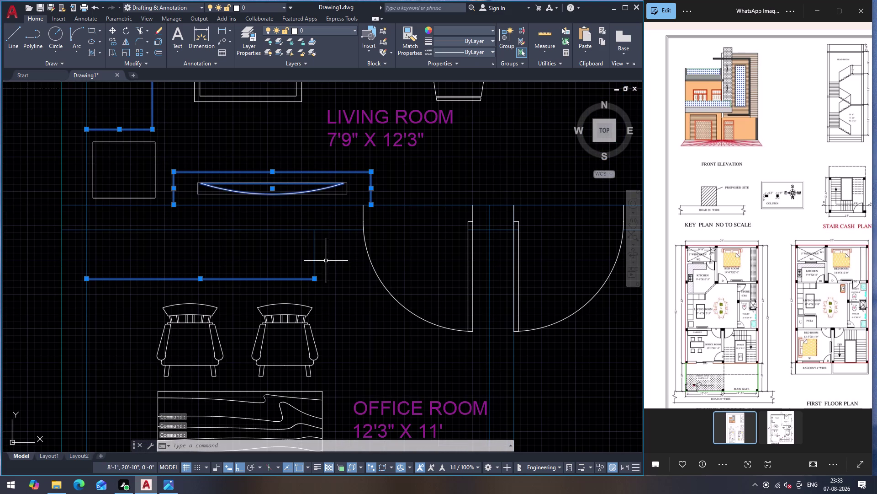
click(314, 257)
Zoom out with the mouse wheel to view both floor plans.
scroll(down, 3)
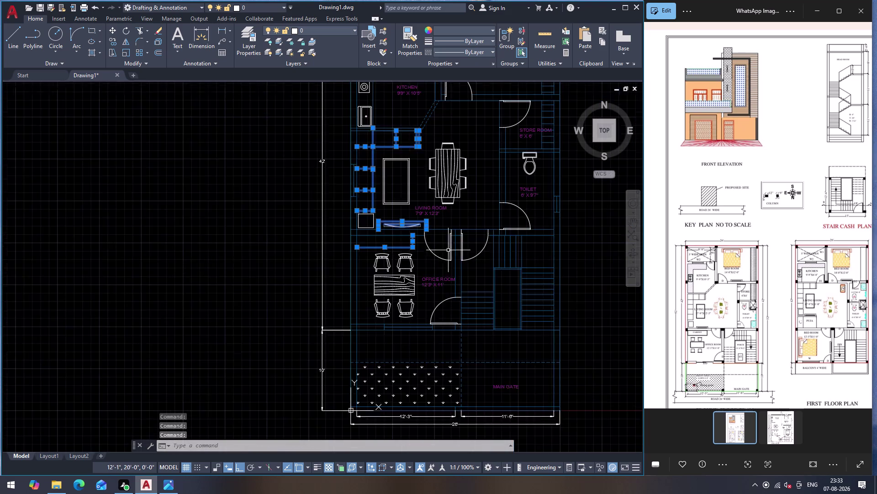
scroll(down, 3)
scroll(up, 3)
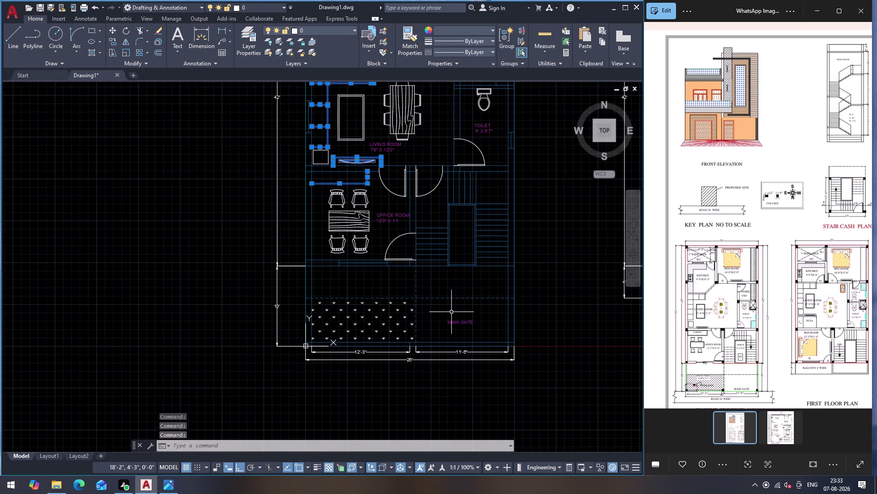
scroll(down, 3)
scroll(down, 3)
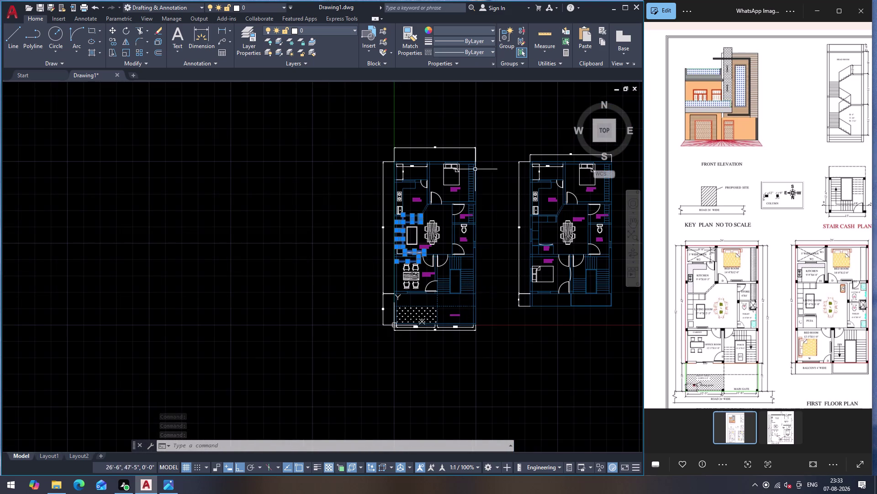
scroll(up, 3)
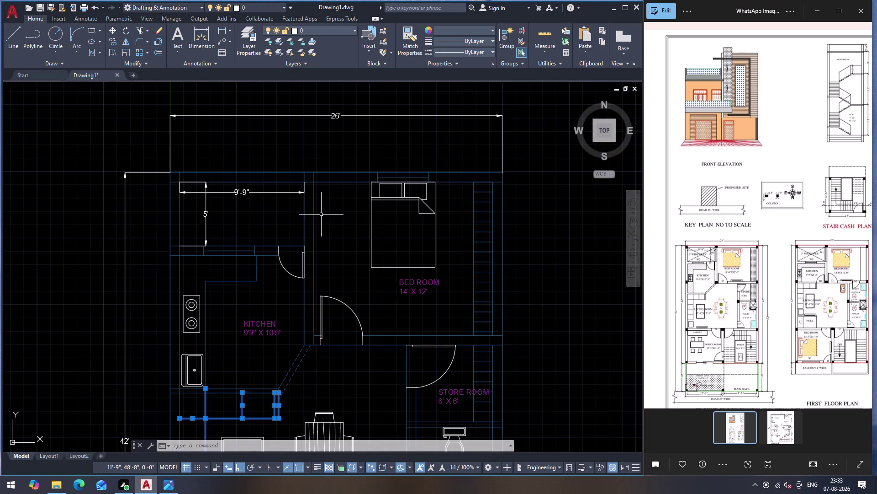
scroll(down, 3)
scroll(down, 3)
scroll(up, 3)
scroll(down, 3)
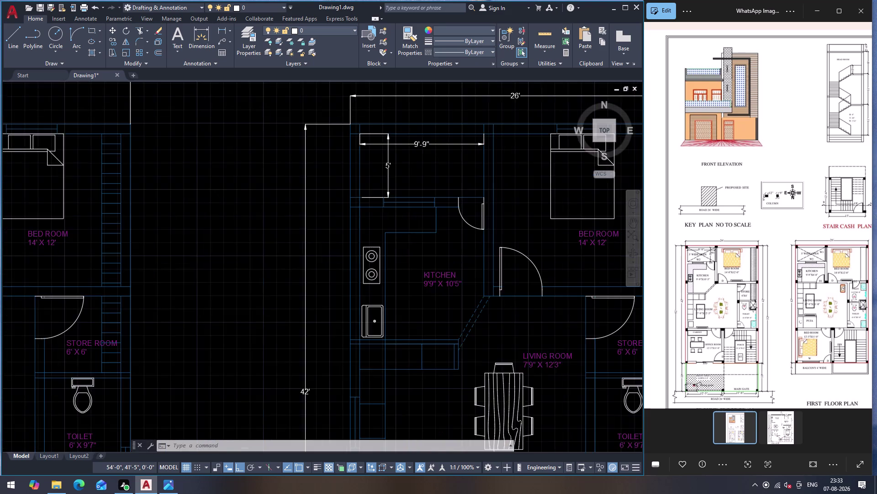
scroll(down, 3)
scroll(up, 3)
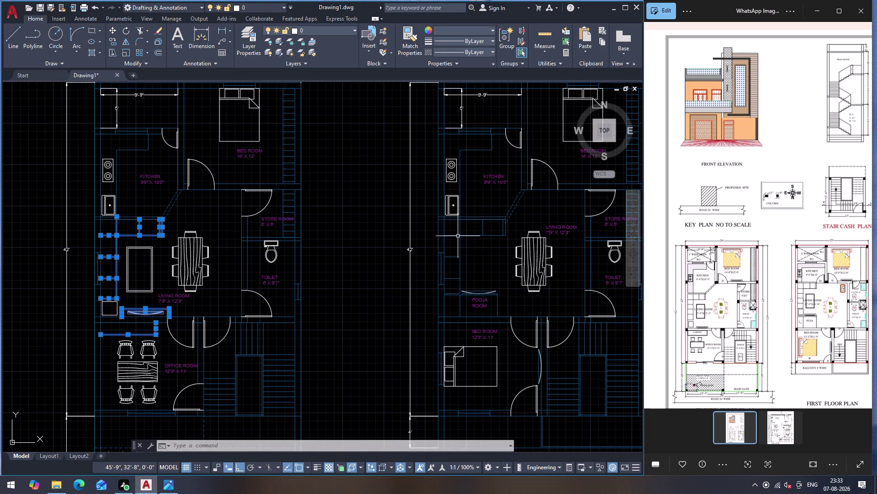
click(457, 235)
click(460, 229)
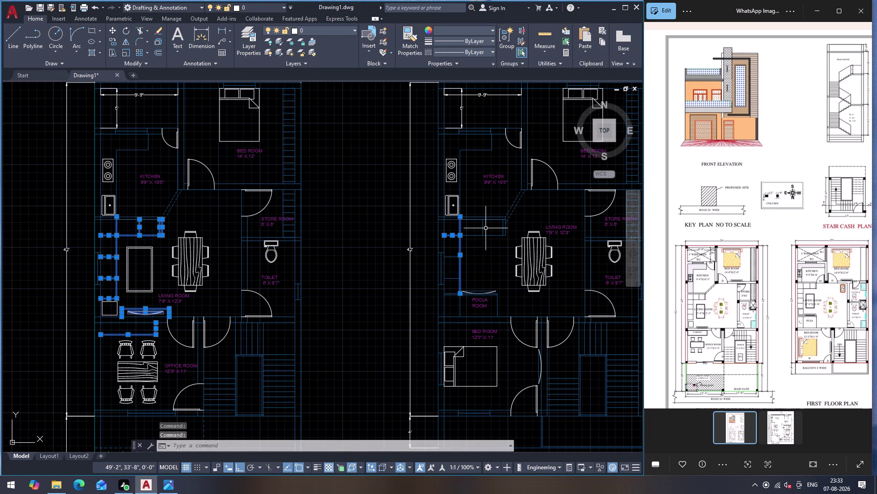
click(484, 228)
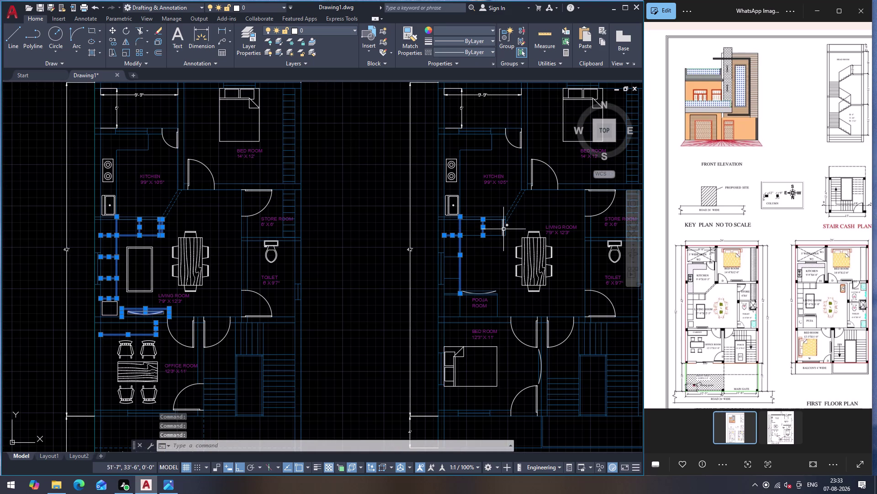
click(502, 229)
scroll(up, 3)
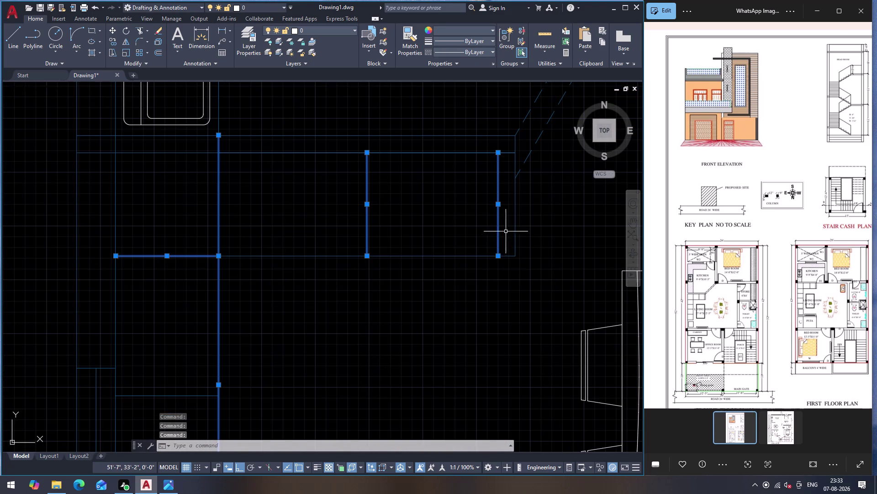
click(515, 229)
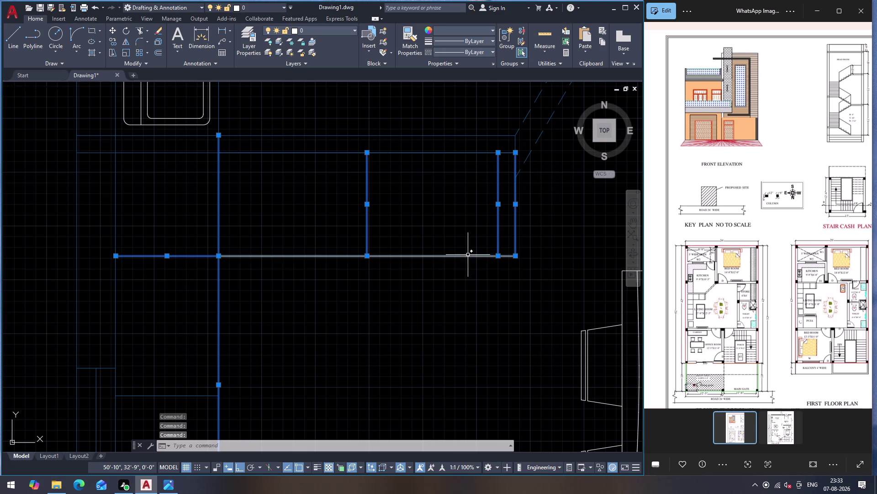
click(468, 255)
scroll(down, 3)
click(395, 291)
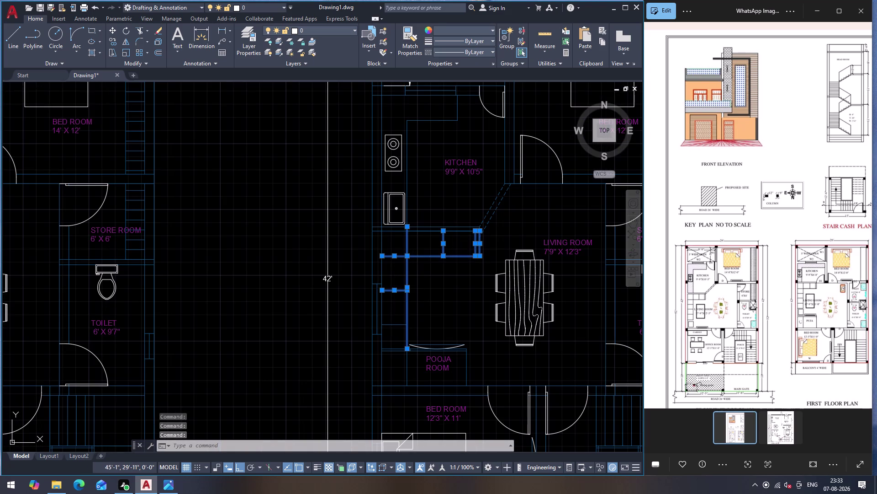
click(393, 323)
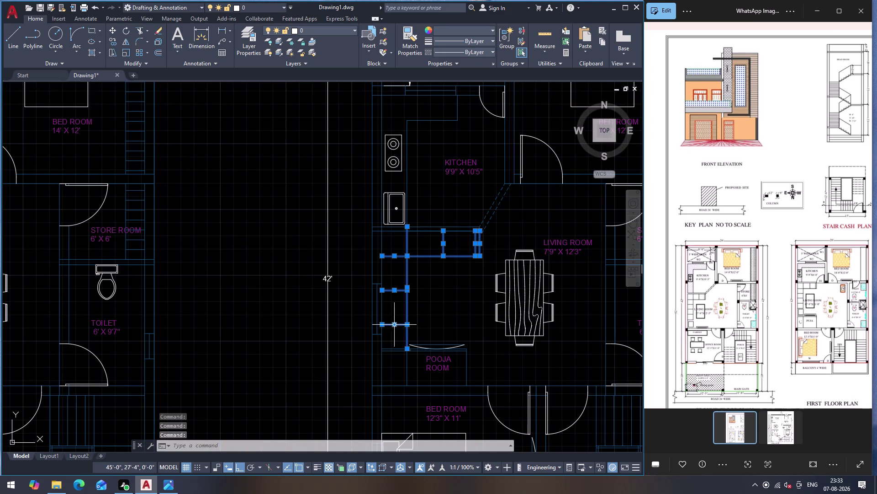
scroll(up, 3)
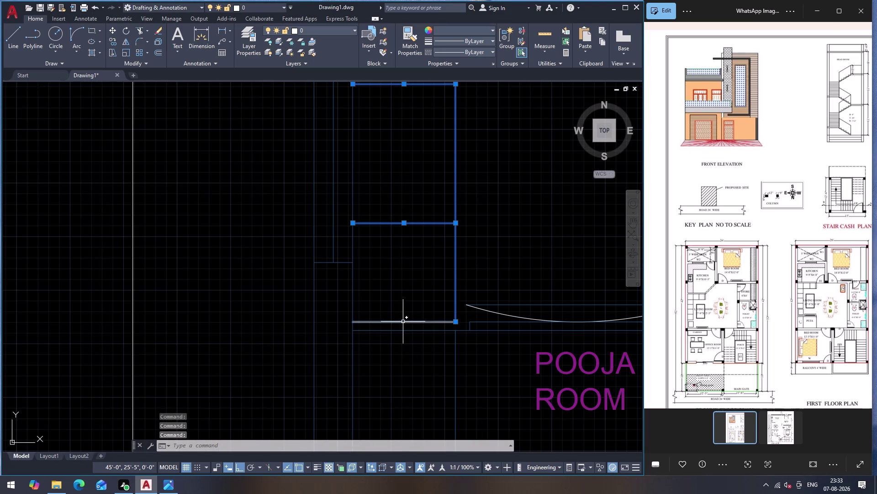
click(403, 321)
click(489, 305)
click(481, 323)
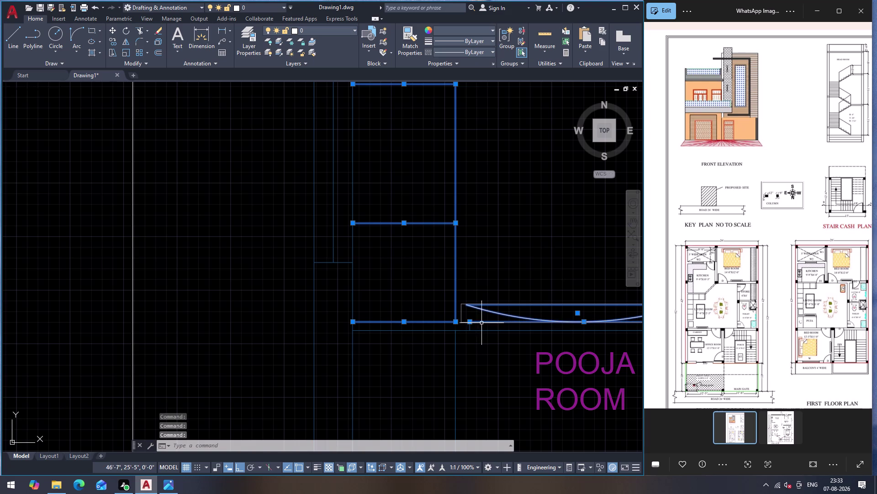
click(471, 326)
scroll(down, 3)
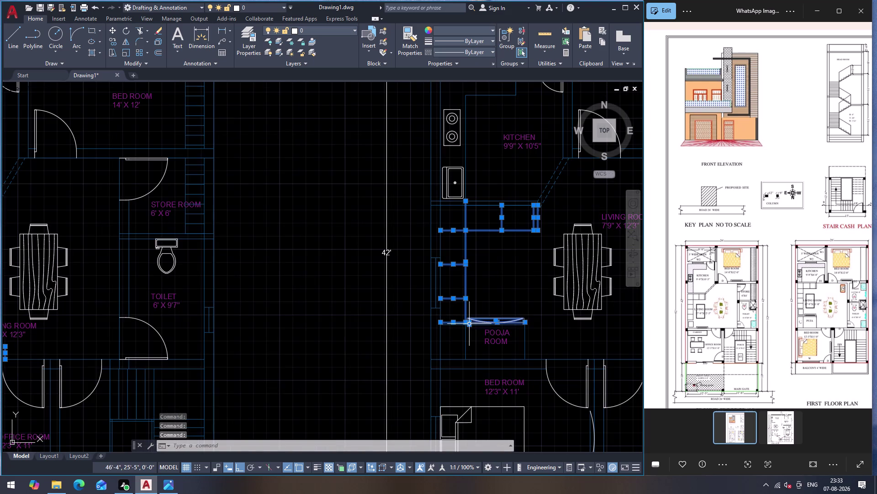
scroll(up, 3)
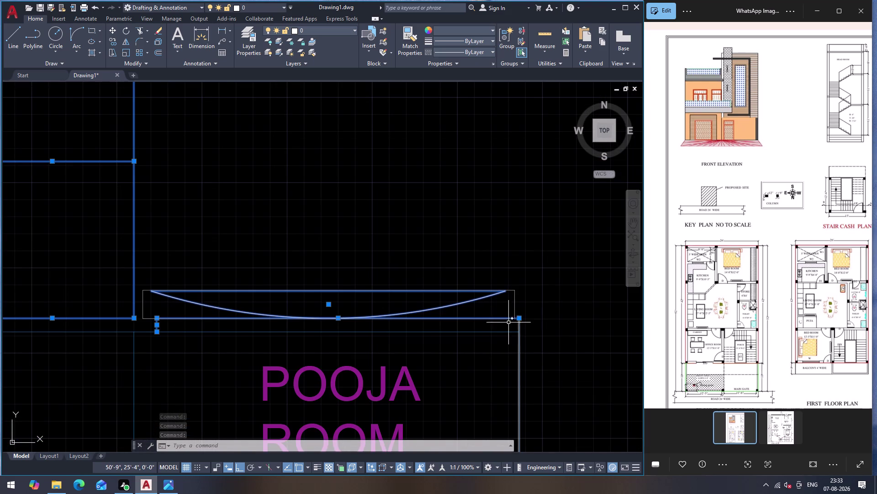
scroll(down, 3)
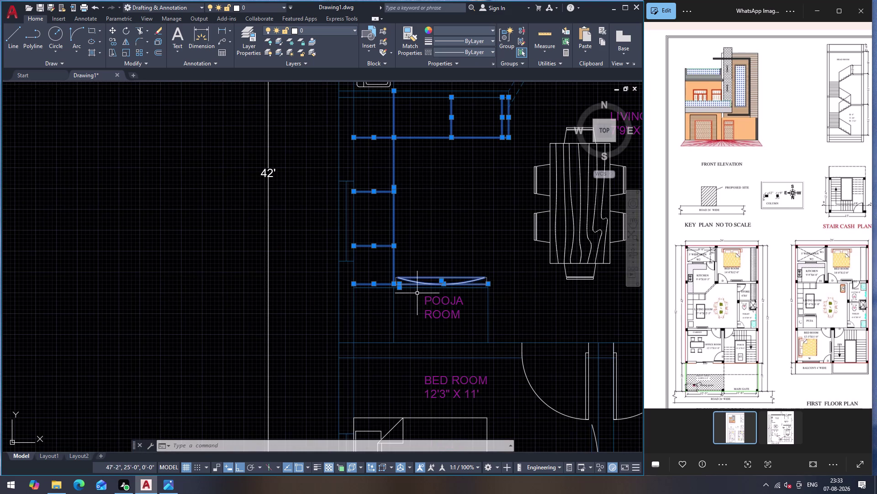
scroll(up, 3)
click(330, 262)
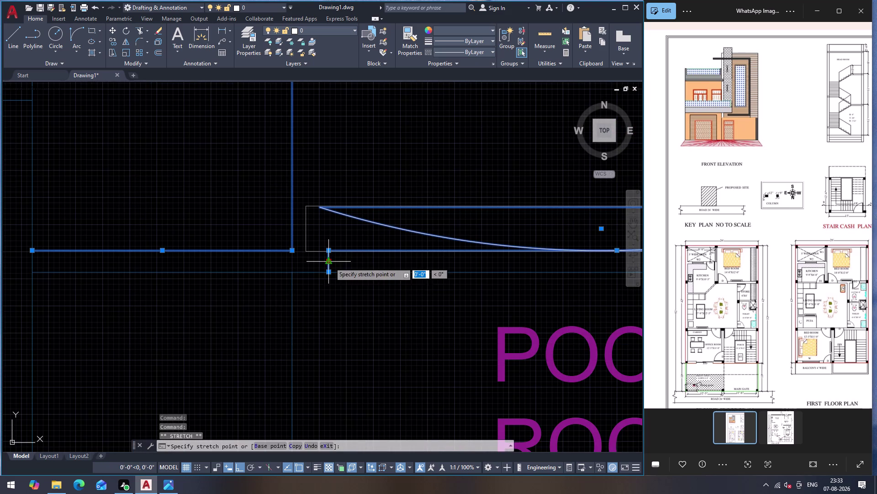
click(352, 263)
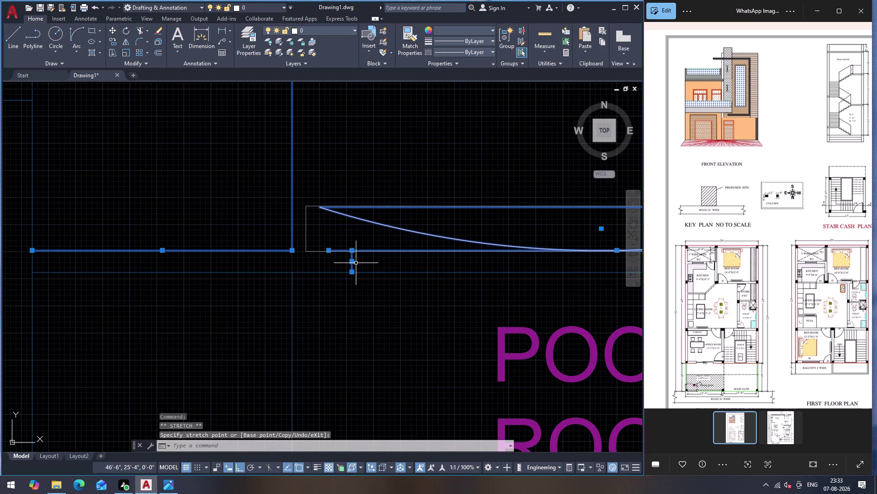
key(ctrl+z)
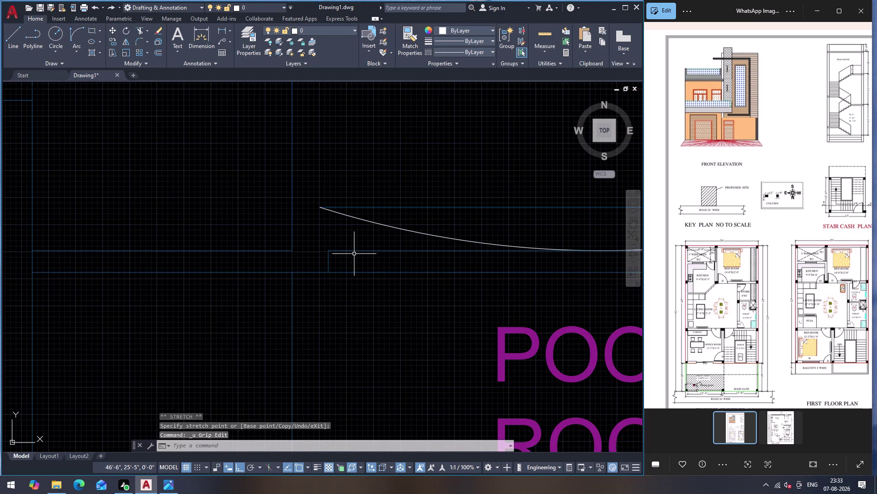
scroll(down, 3)
scroll(down, 3)
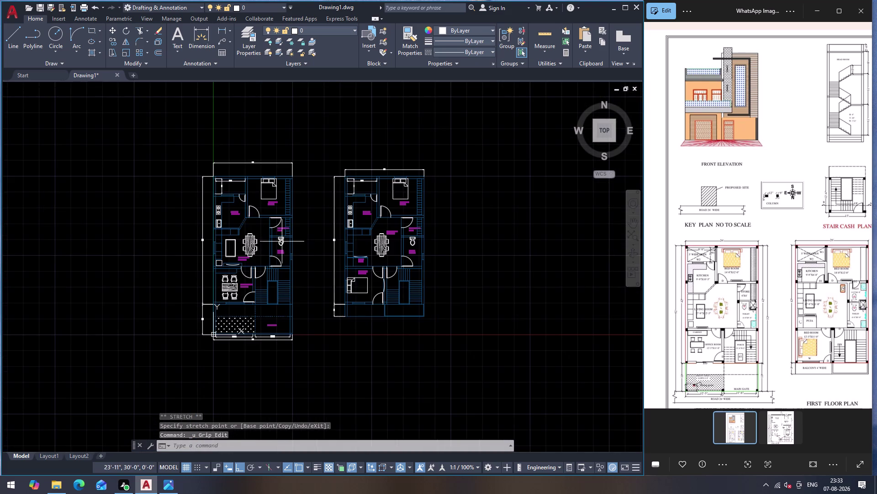
Clear the selection and undo twice, reverting the wall lines to white.
scroll(up, 3)
scroll(down, 3)
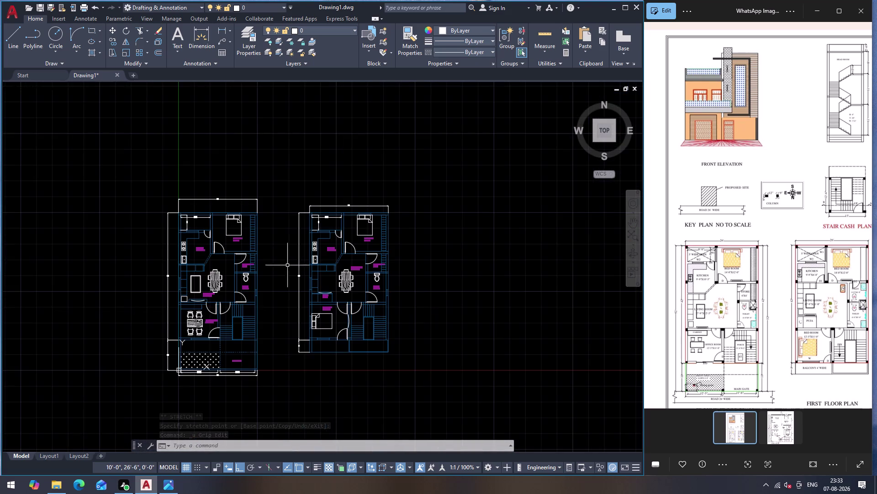
scroll(up, 3)
scroll(down, 3)
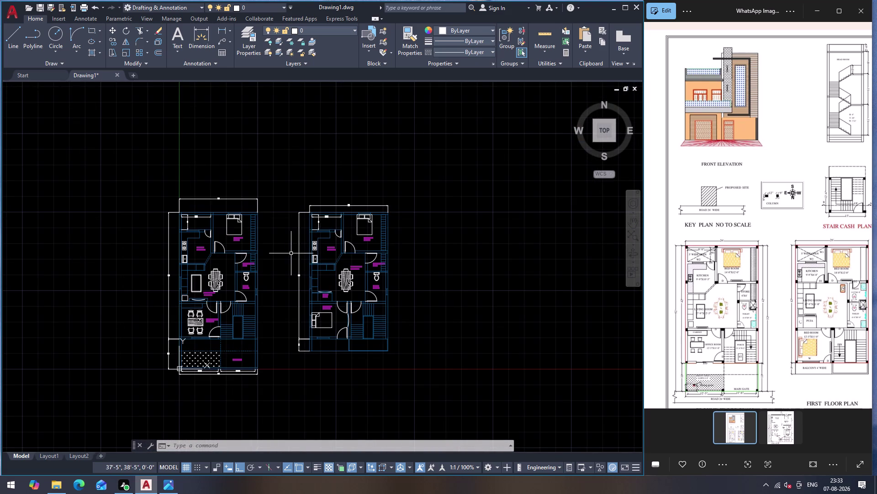
scroll(up, 3)
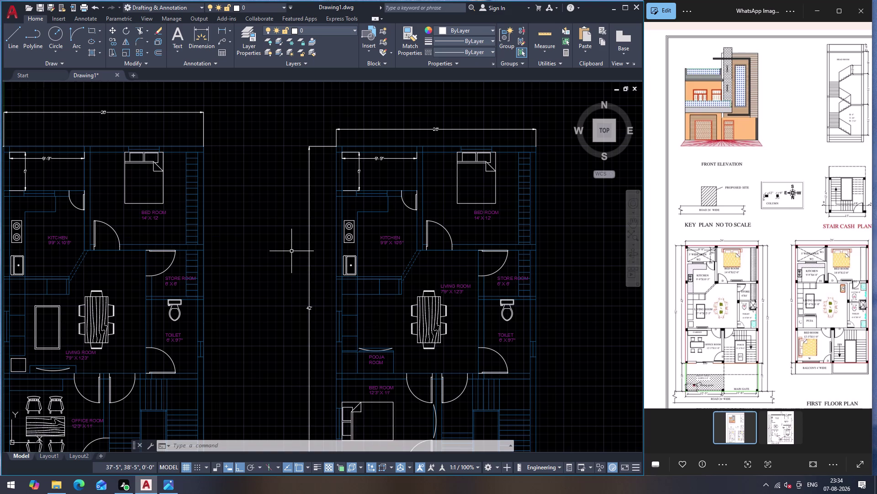
key(Escape)
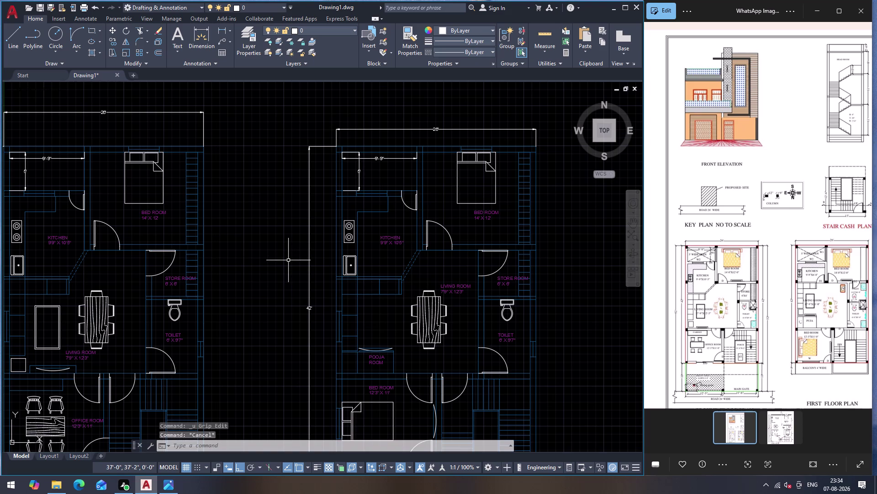
key(ctrl+z)
key(ctrl+z)
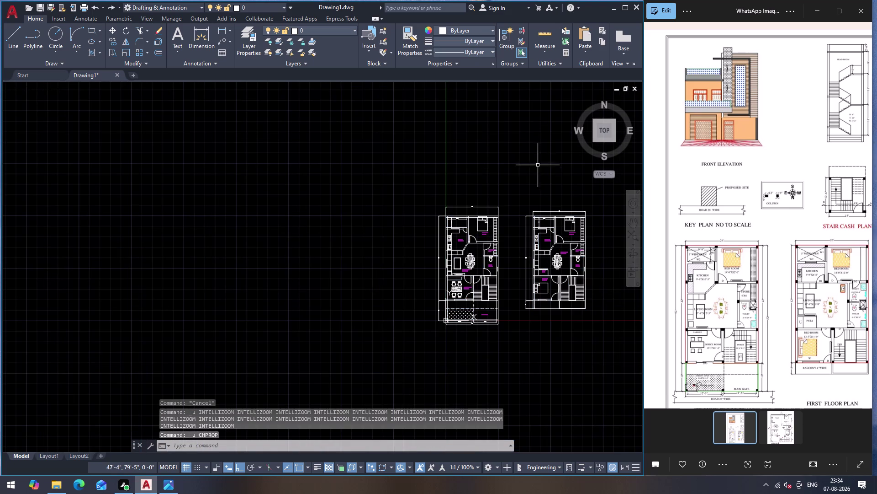
Zoom in on the bottom edge of the ground floor plan with the gate hatch.
scroll(up, 3)
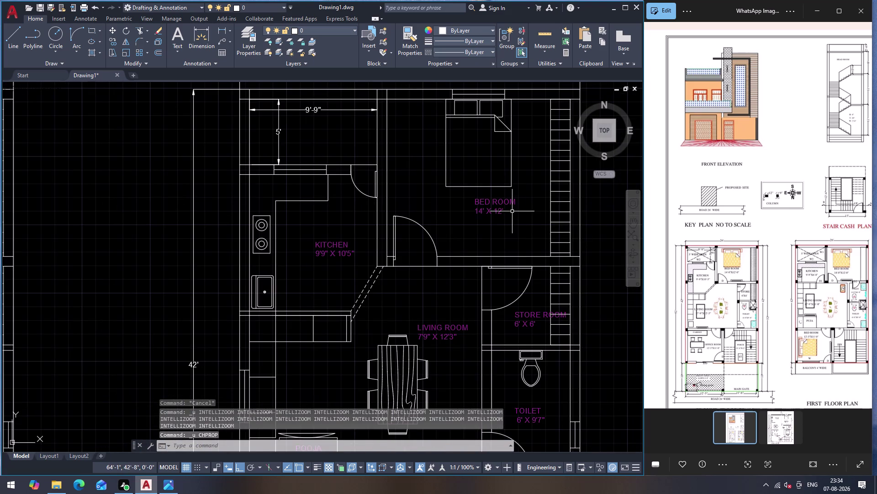
scroll(down, 3)
scroll(up, 3)
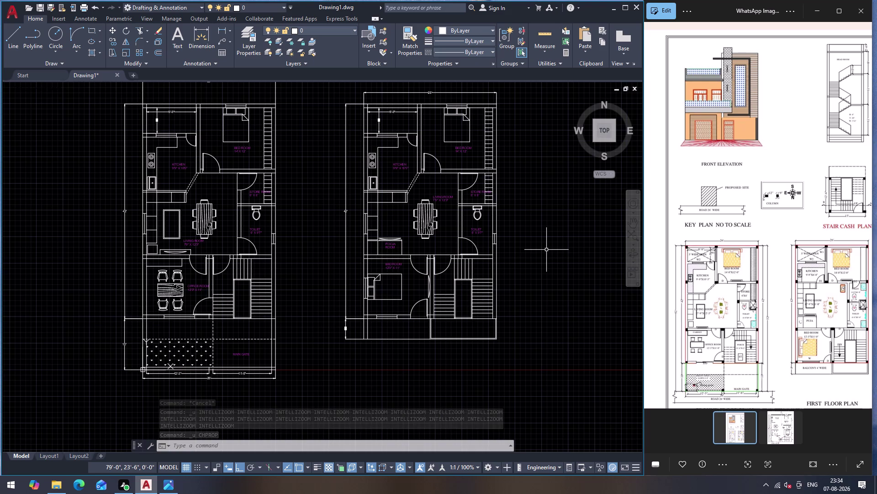
scroll(down, 3)
scroll(up, 3)
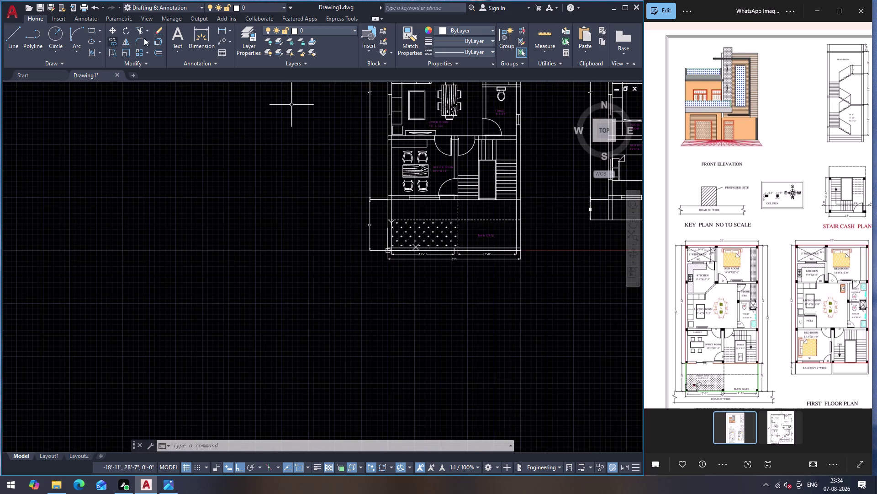
click(182, 36)
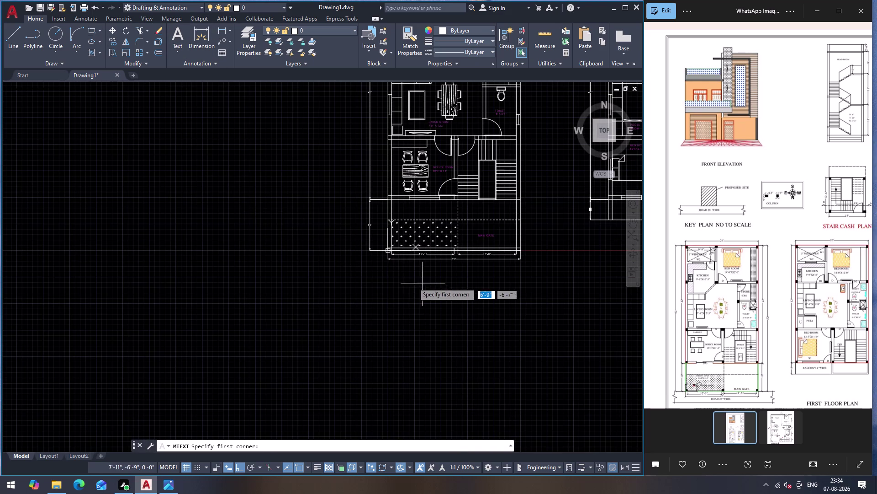
click(388, 273)
click(517, 298)
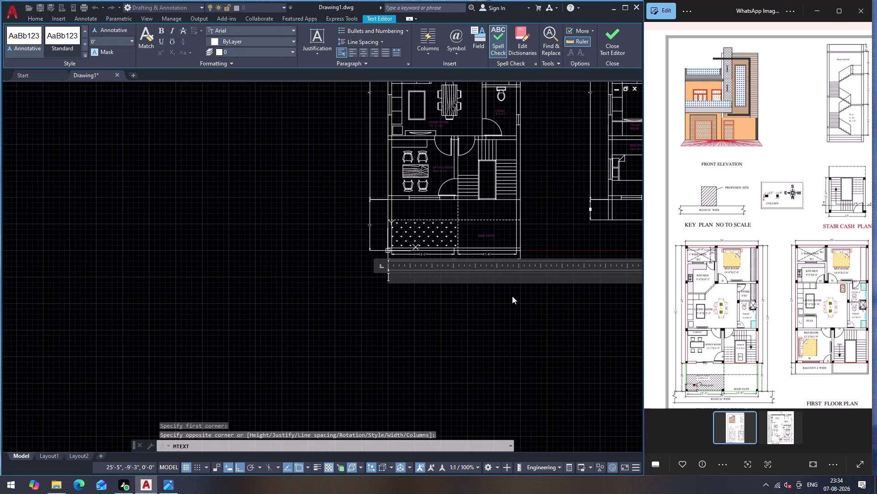
key(g)
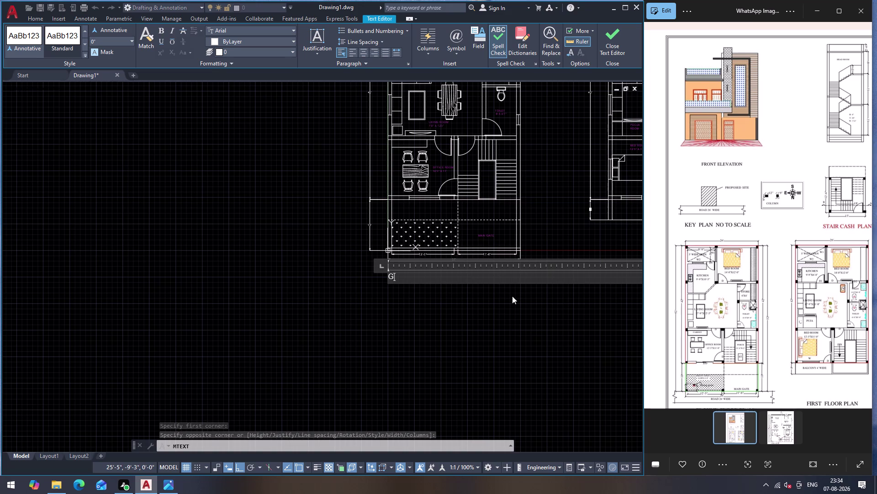
text(ROUNF)
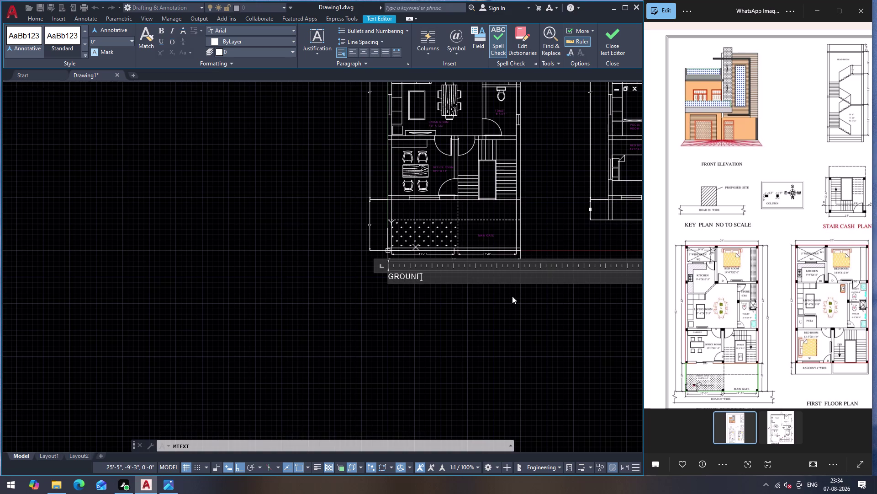
key(BackSpace)
text(D)
key(space)
text(FLO)
text(OR)
key(ctrl+Return)
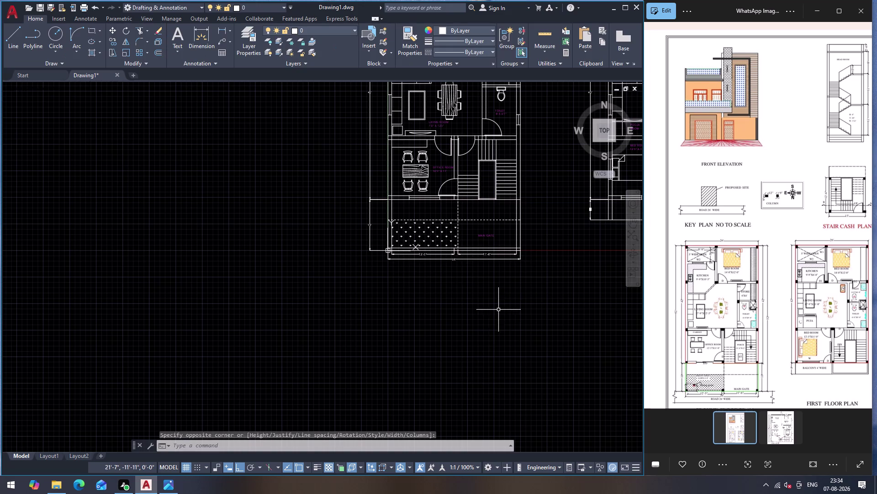
scroll(down, 3)
scroll(up, 3)
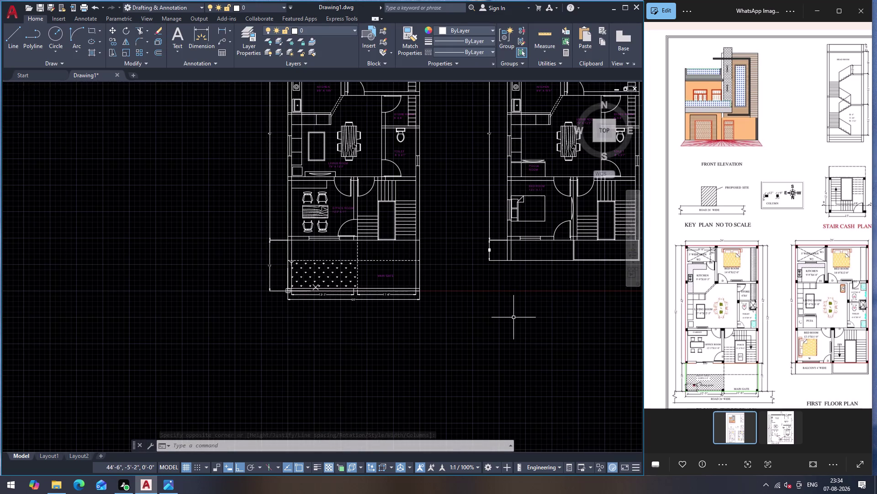
key(ctrl+z)
key(z)
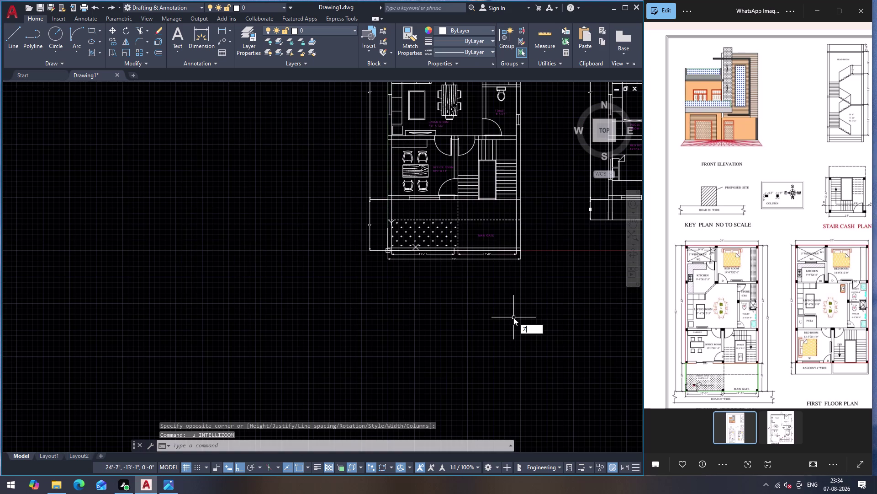
key(ctrl+z)
key(Escape)
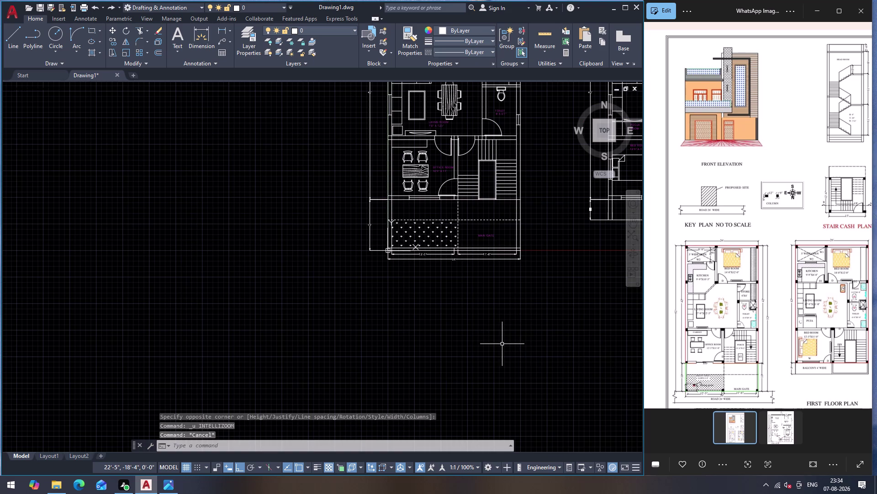
key(ctrl+z)
key(ctrl+z)
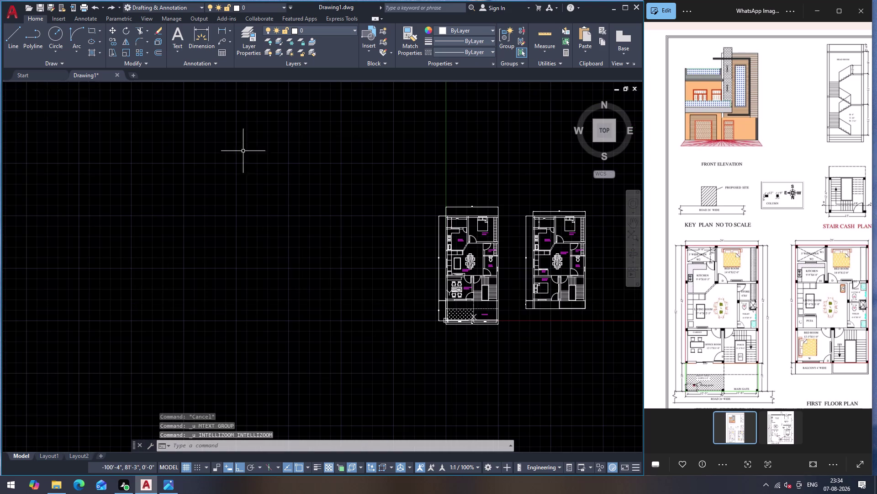
Write 'GROUND FLOOR' as multiline text in a box below the ground floor plan.
click(176, 35)
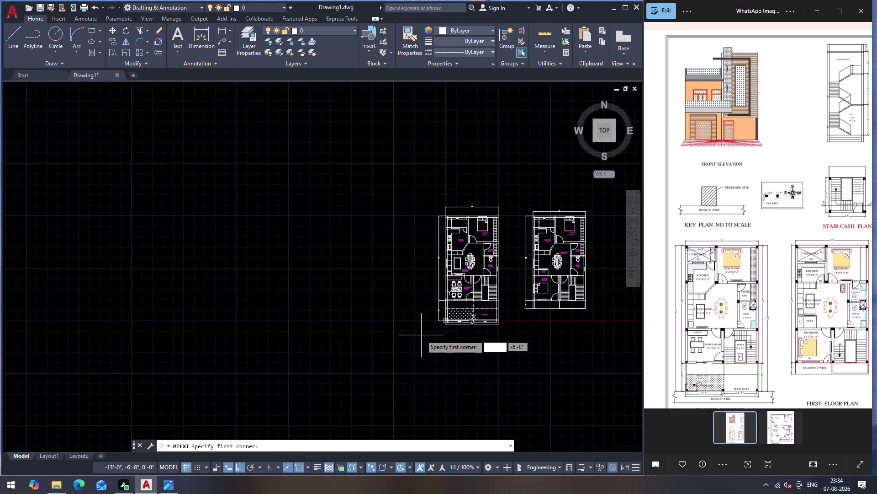
scroll(up, 3)
scroll(down, 3)
scroll(up, 3)
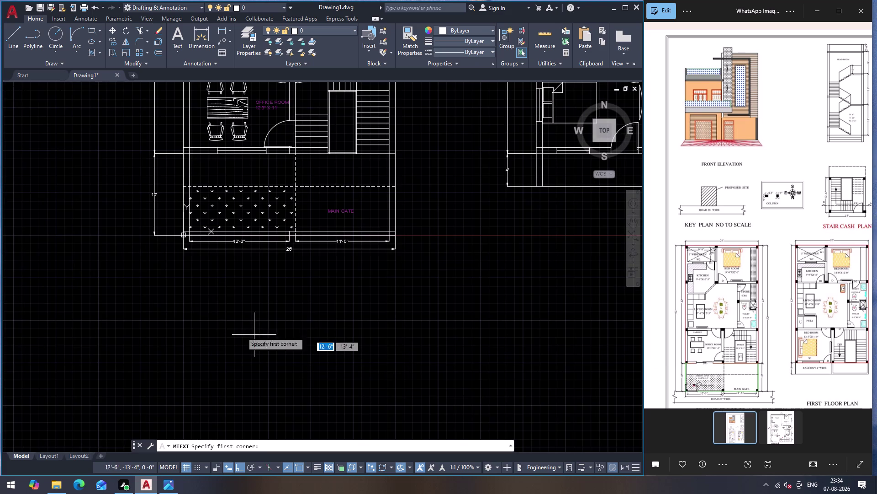
click(191, 266)
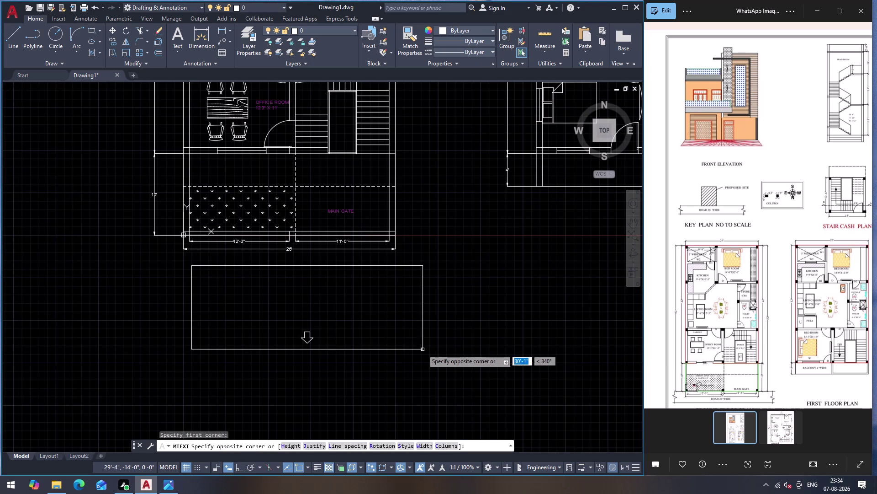
click(397, 300)
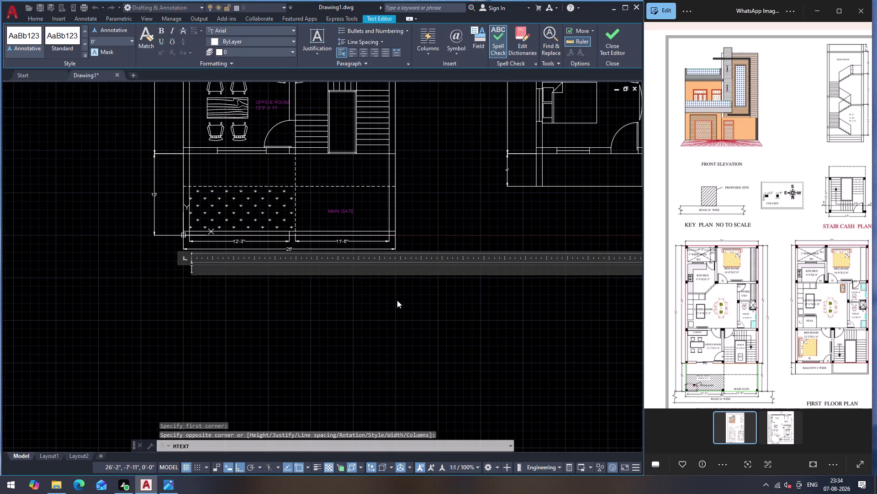
text(GR)
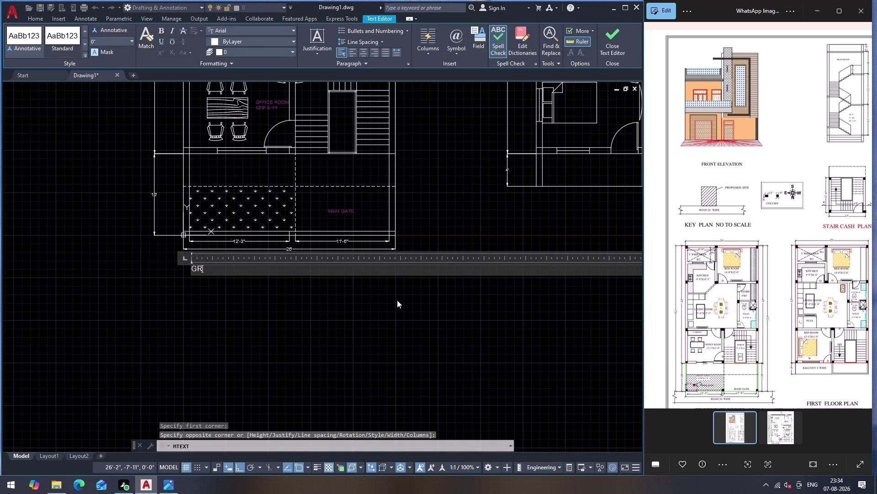
text(OUNF)
key(BackSpace)
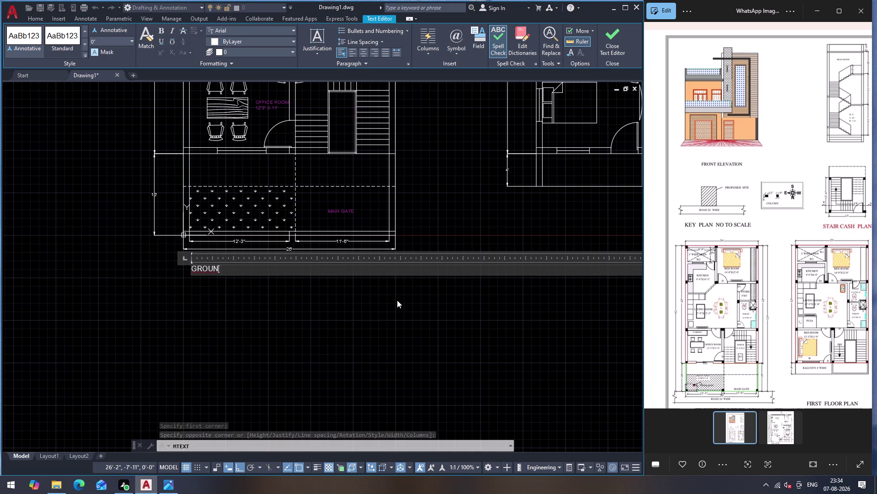
text(D FLOOR)
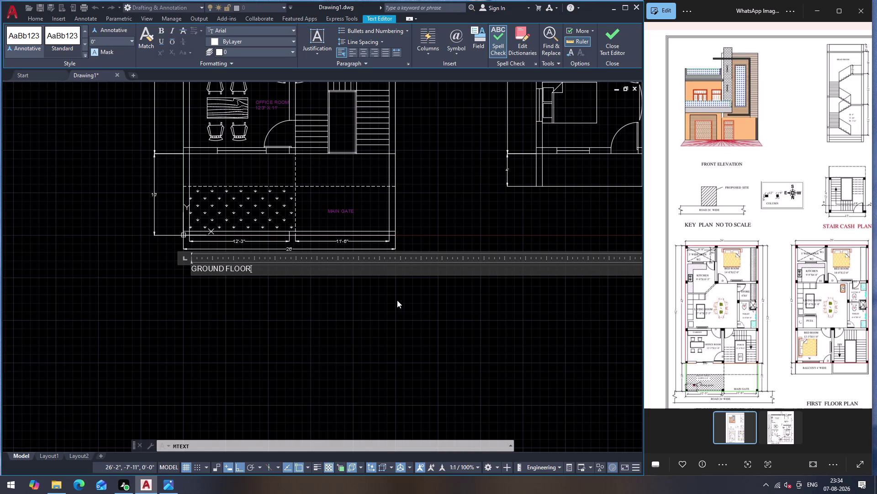
key(ctrl+Return)
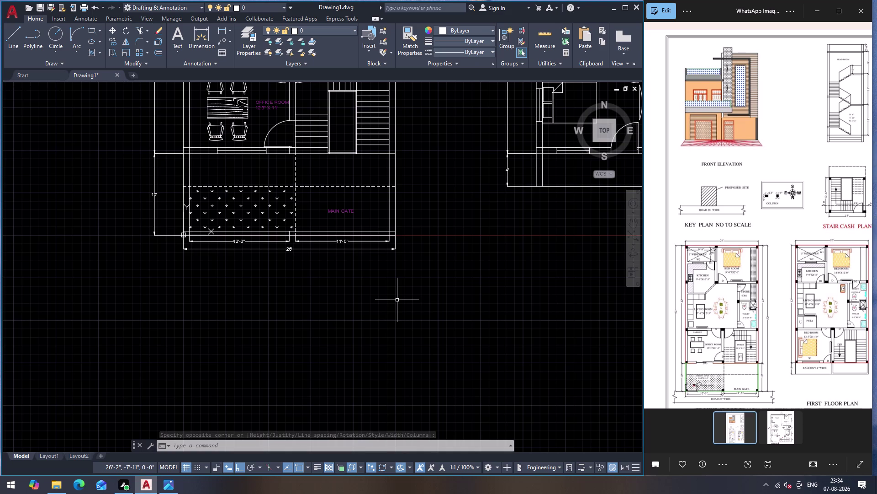
Select the new title and use Select Similar to pick all matching text.
key(ctrl+Escape)
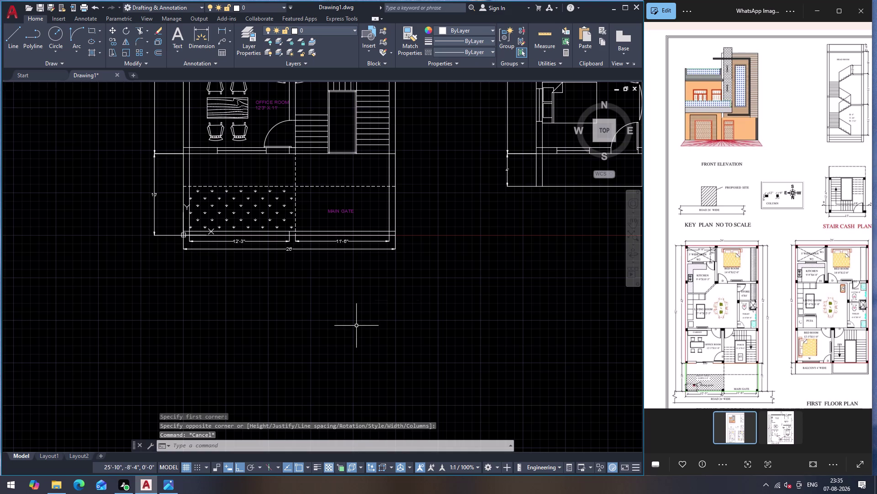
scroll(down, 3)
scroll(up, 3)
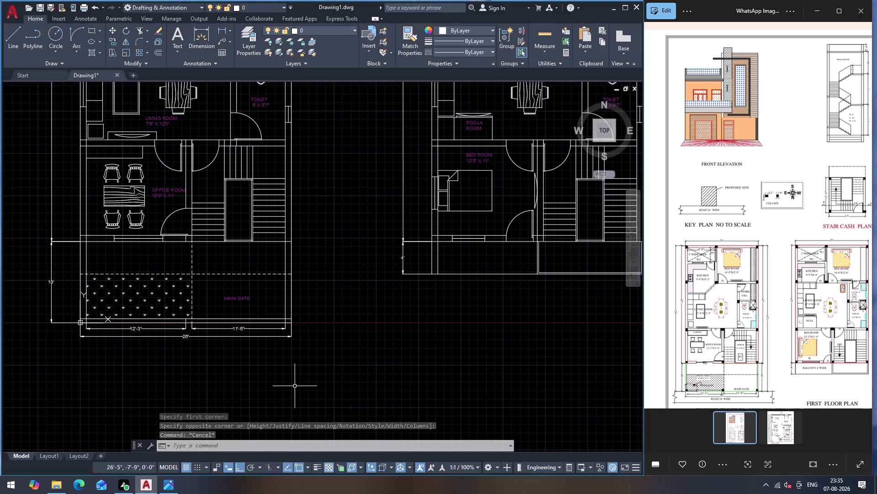
scroll(up, 3)
scroll(down, 3)
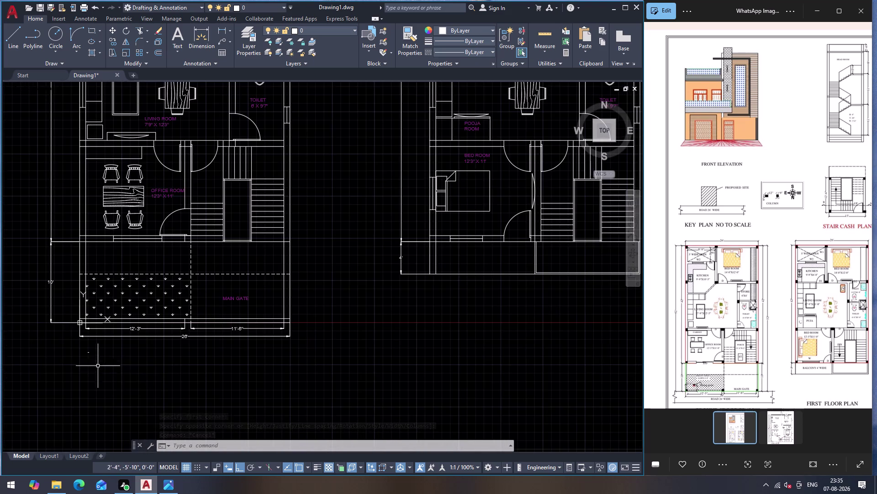
scroll(up, 3)
scroll(up, 3)
scroll(down, 3)
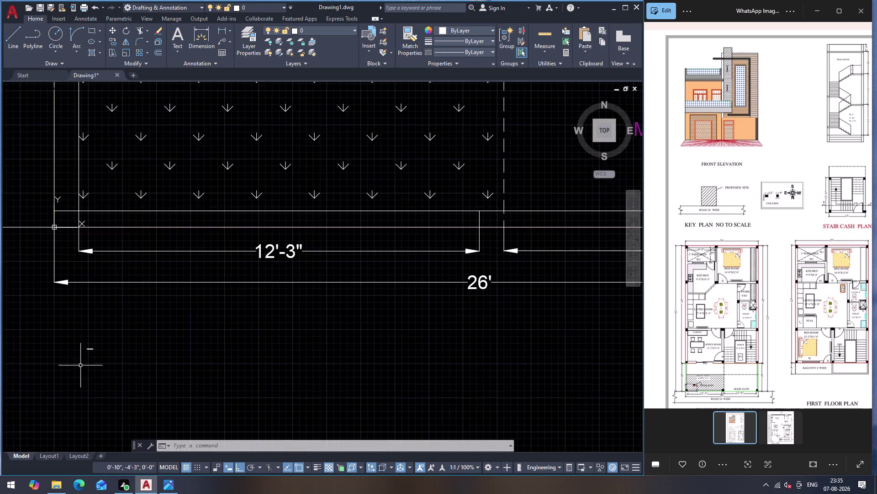
scroll(down, 3)
scroll(down, 3)
scroll(up, 3)
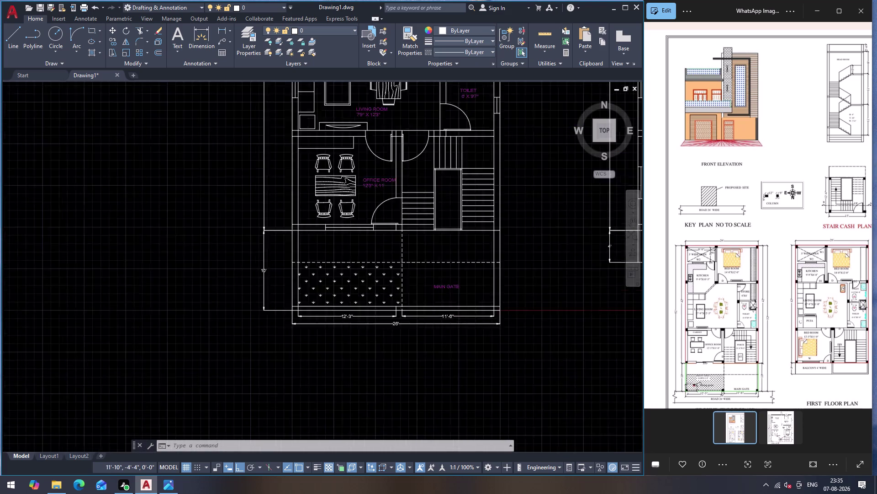
scroll(up, 3)
scroll(down, 3)
scroll(up, 3)
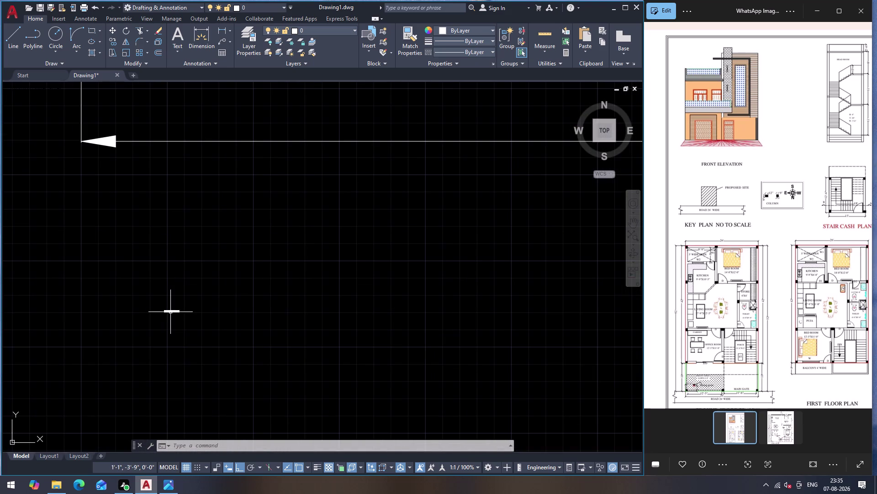
click(171, 312)
scroll(up, 3)
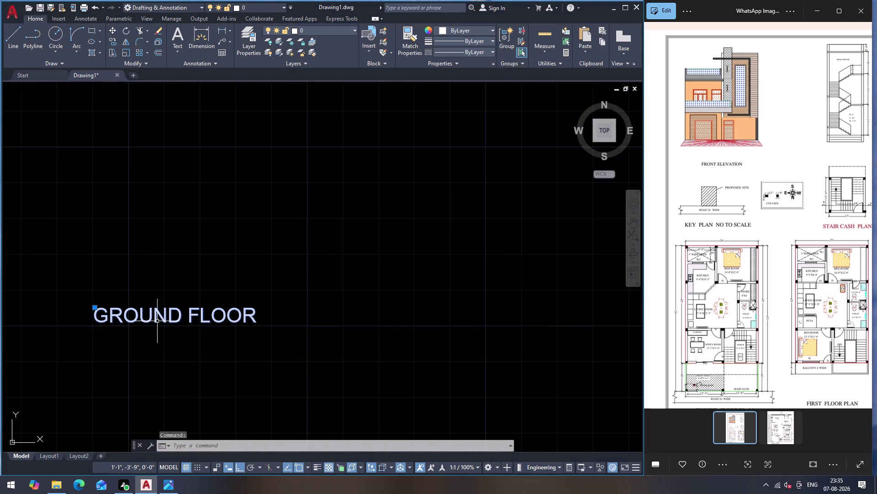
right_click(157, 322)
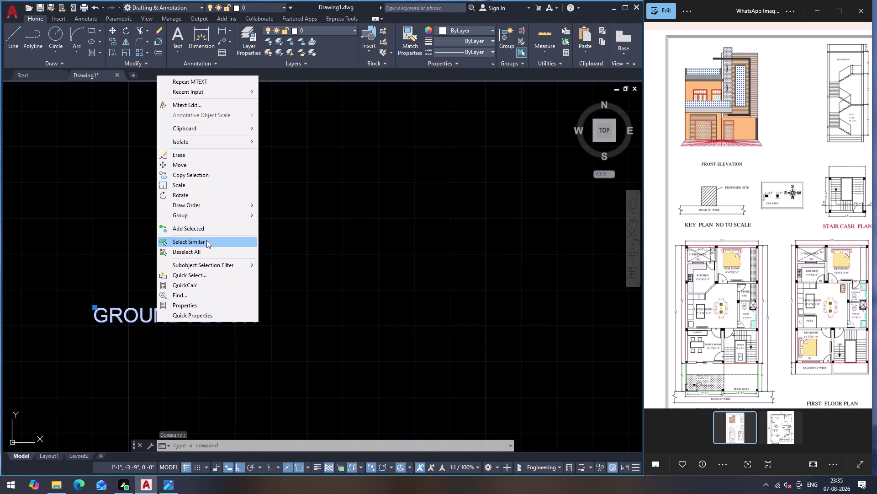
click(205, 246)
Clear the selection and select the GROUND FLOOR title again.
scroll(down, 3)
scroll(down, 3)
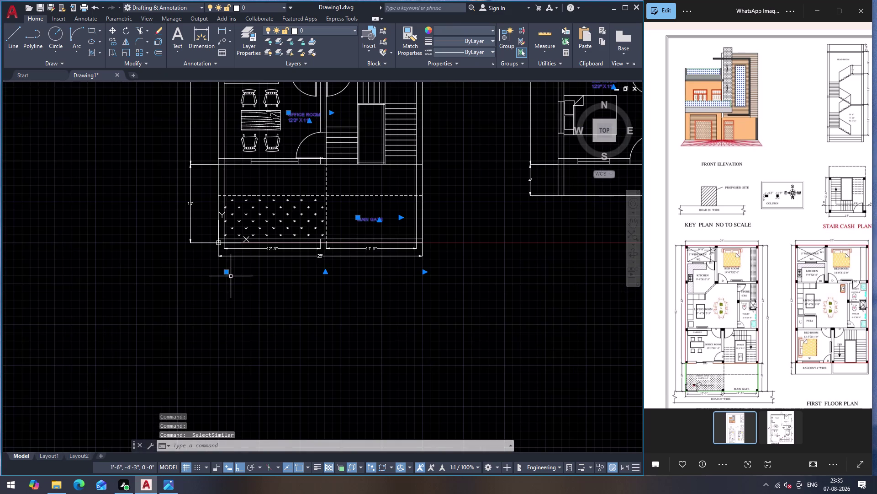
scroll(down, 3)
scroll(down, 3)
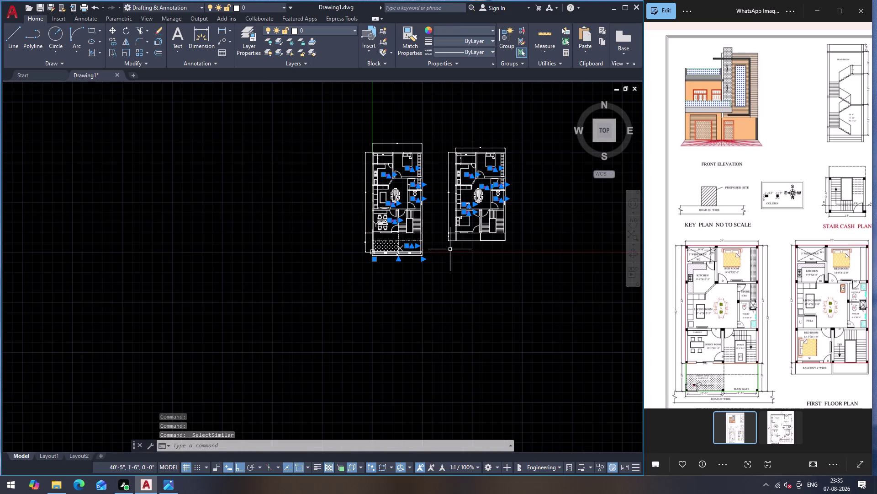
scroll(up, 3)
key(Escape)
scroll(up, 3)
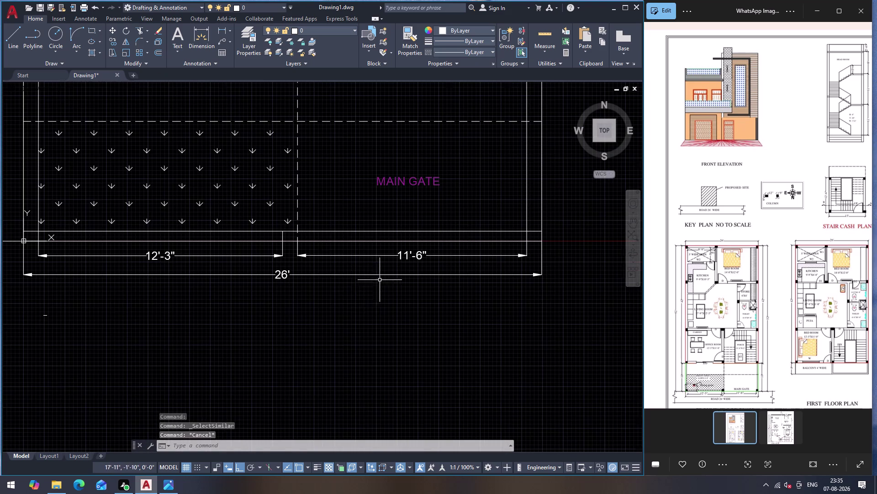
click(12, 306)
click(175, 336)
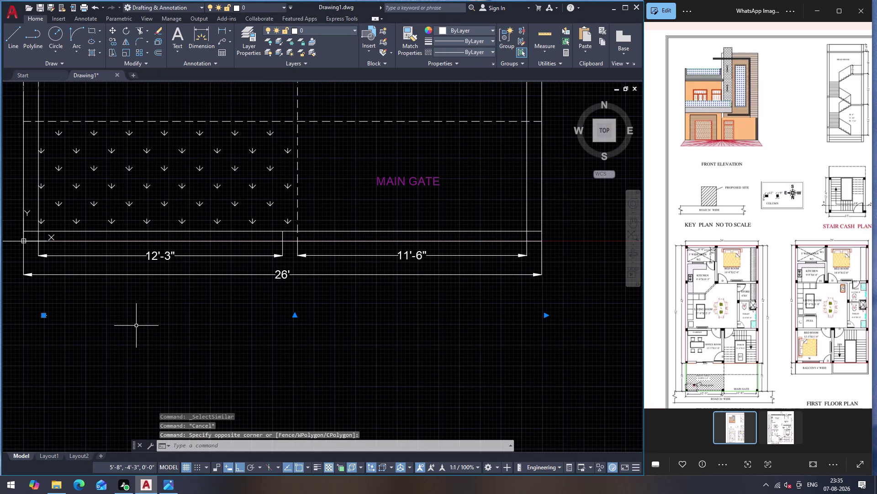
scroll(down, 3)
Set the GROUND FLOOR label's text height to 1'-3" in Properties, then deselect it.
right_click(149, 312)
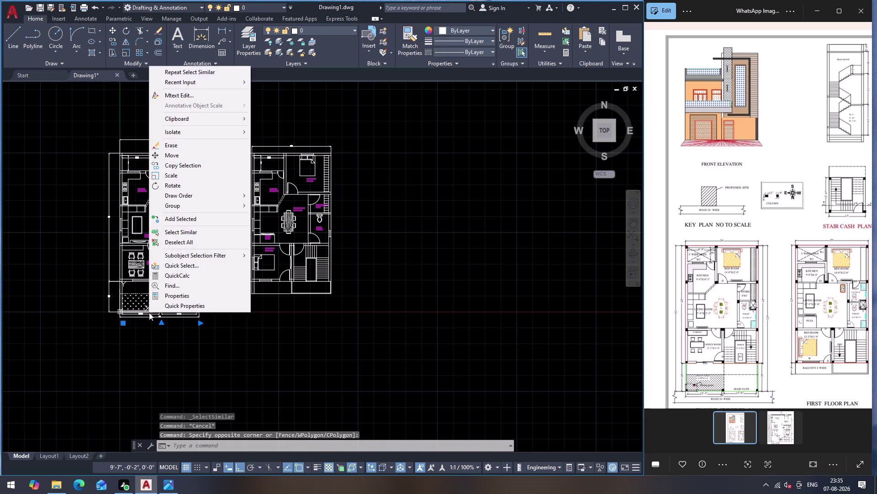
click(220, 296)
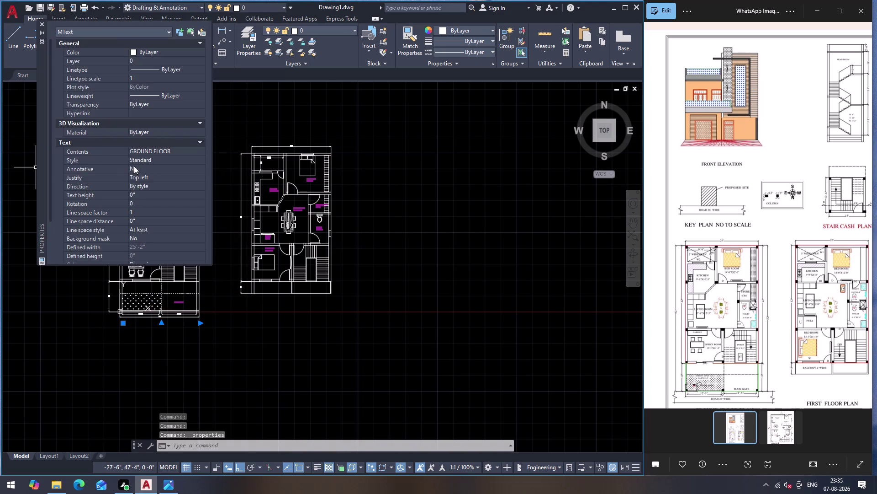
click(139, 191)
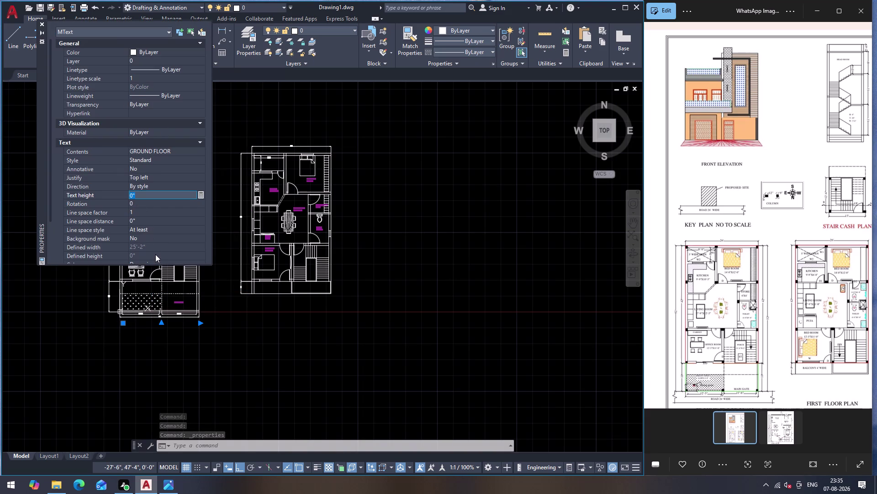
key(8)
key(Return)
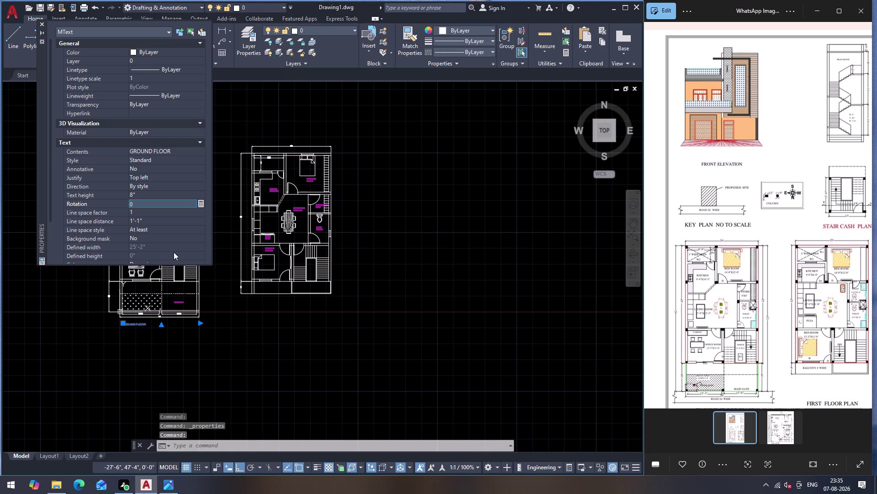
click(147, 194)
text(12)
key(5)
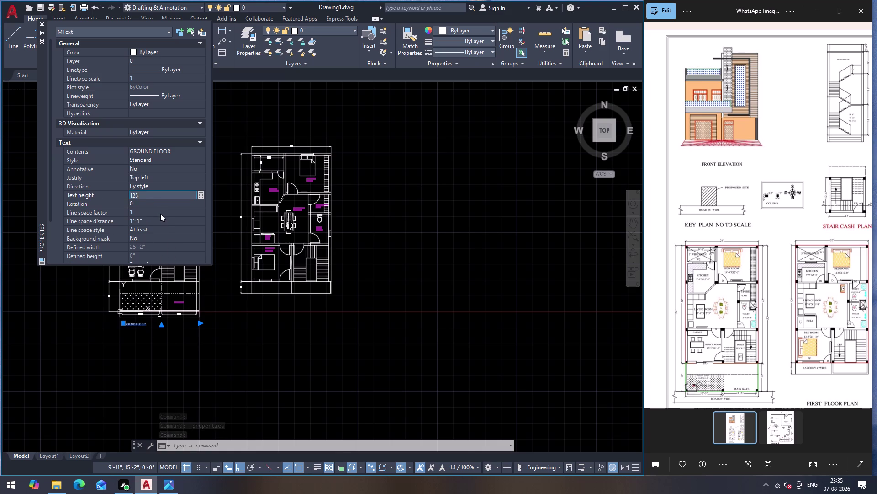
key(BackSpace)
key(BackSpace)
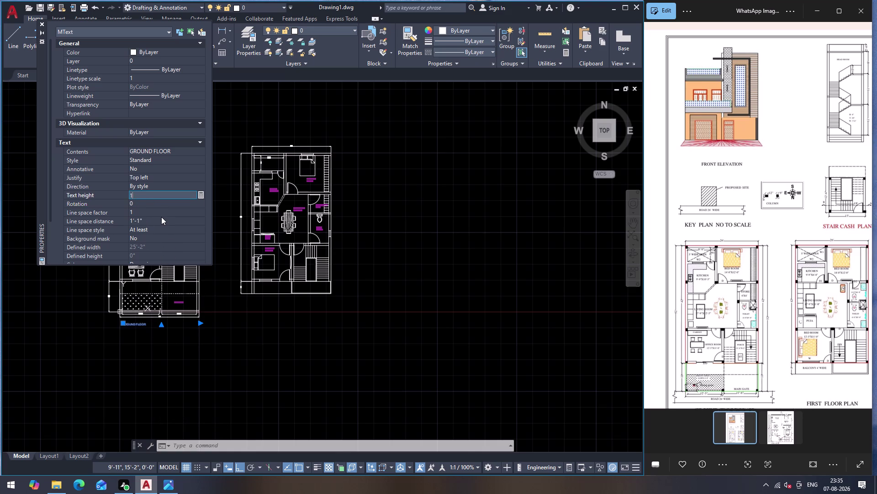
key(5)
key(3)
key(BackSpace)
key(Return)
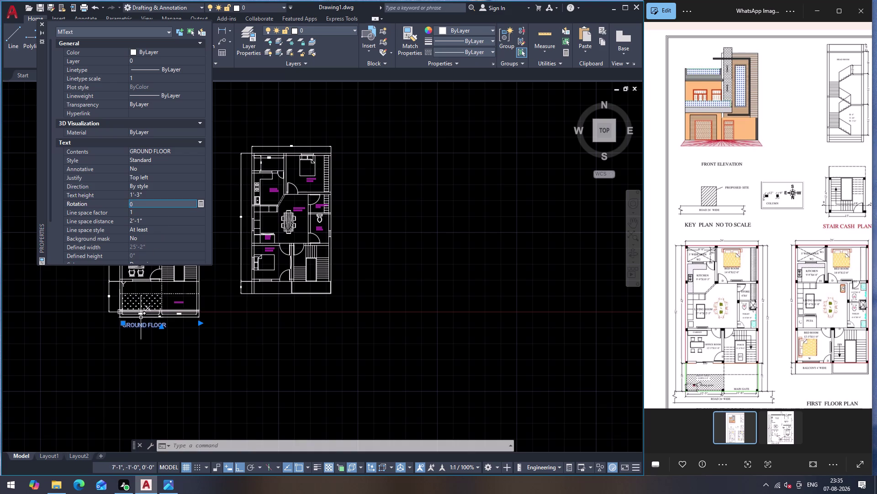
key(Escape)
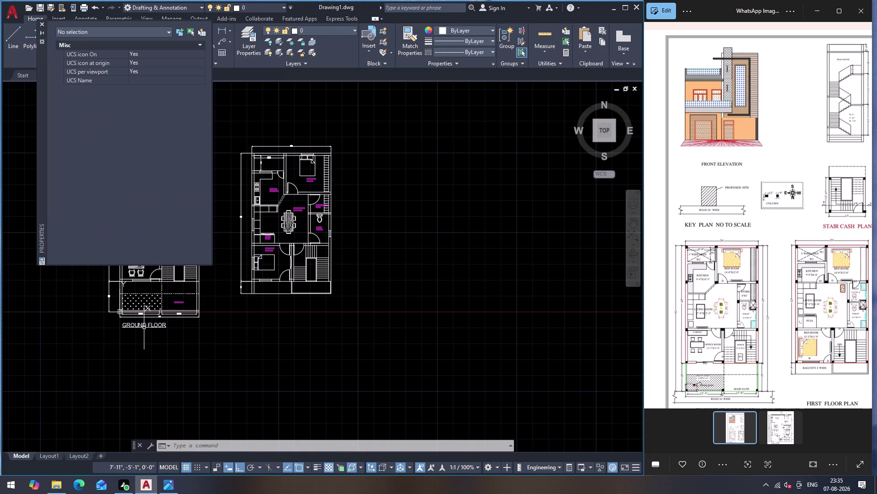
Move the GROUND FLOOR label slightly lower with two small MOVE adjustments.
click(144, 325)
key(m)
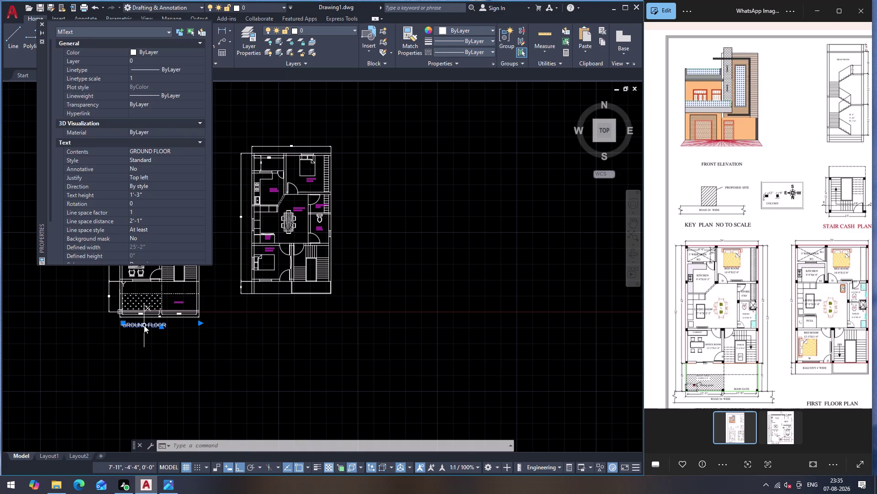
key(Return)
click(144, 322)
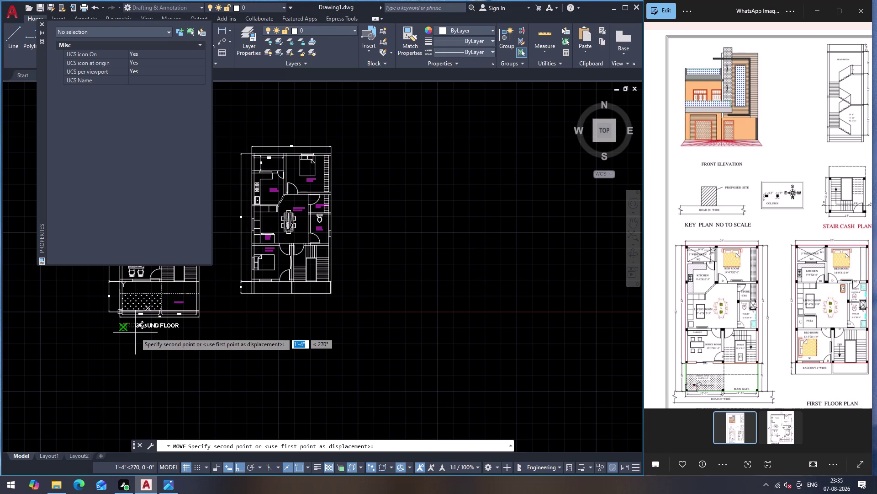
click(135, 332)
click(145, 330)
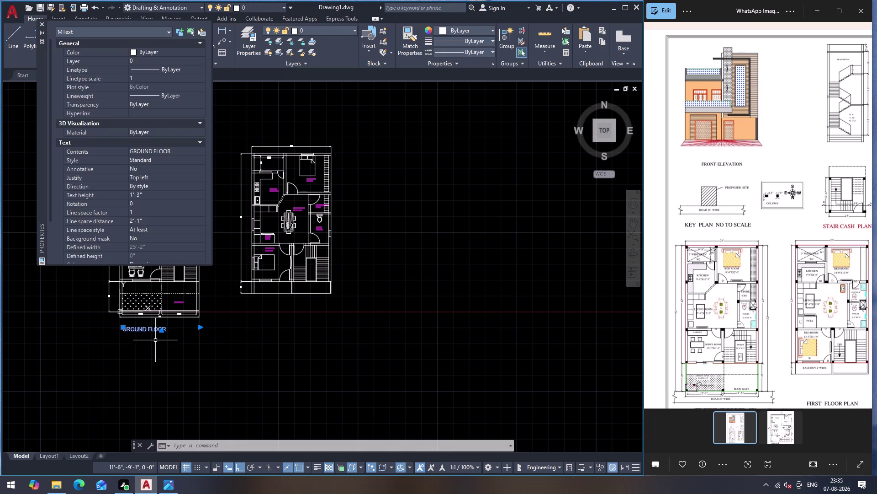
key(m)
key(Return)
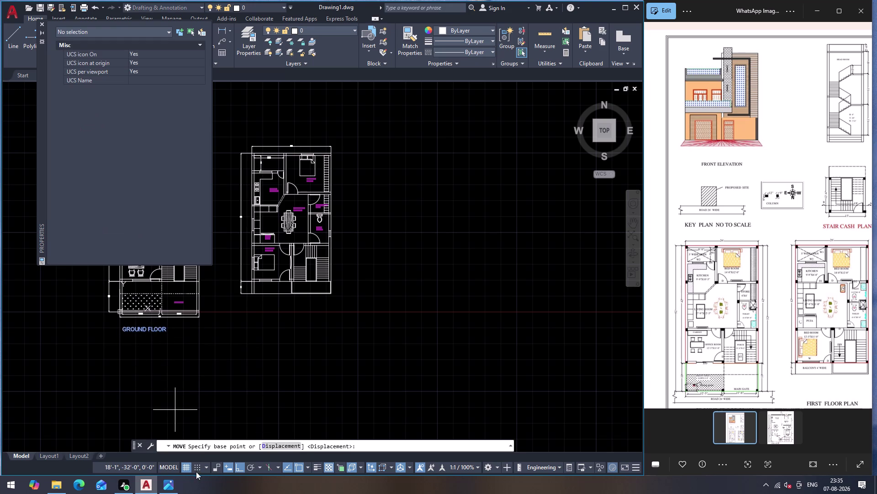
click(238, 470)
click(143, 330)
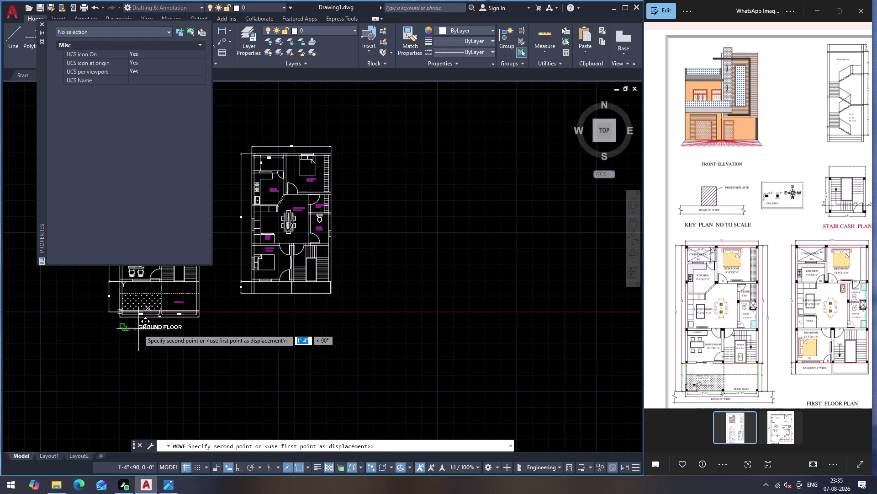
click(138, 328)
Move the label once more so it sits centred below the ground floor plan.
click(140, 326)
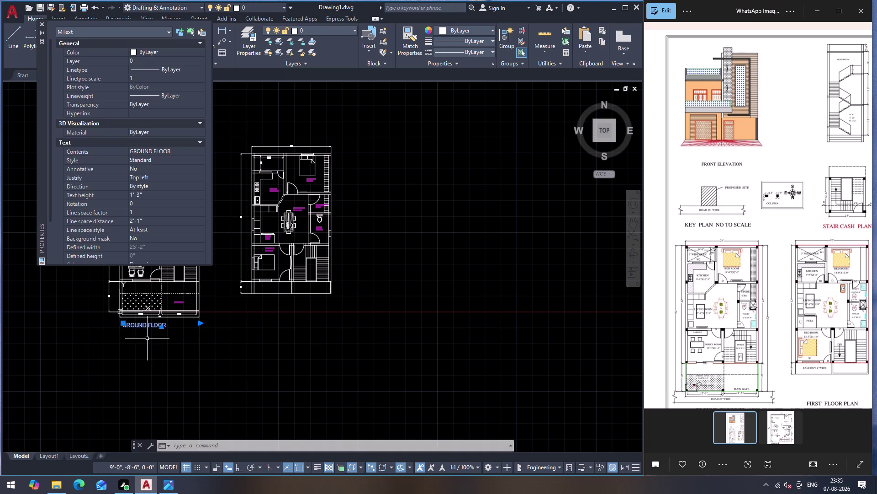
key(m)
key(Return)
click(145, 327)
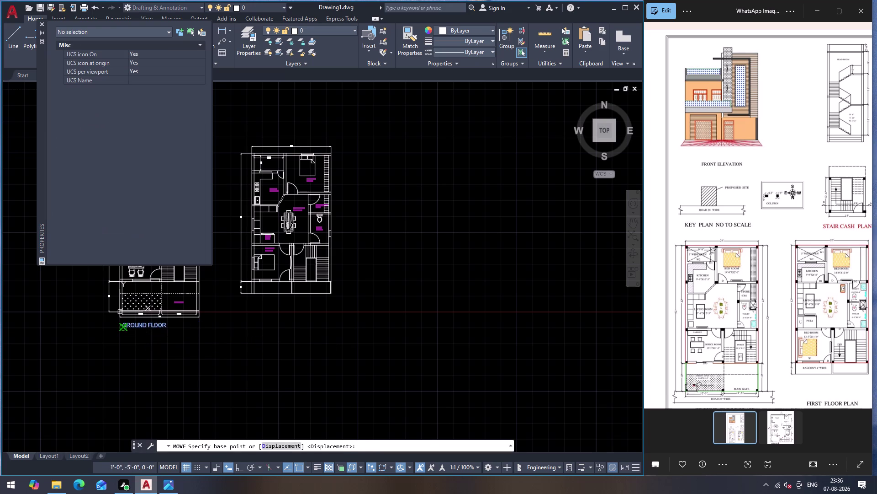
click(137, 341)
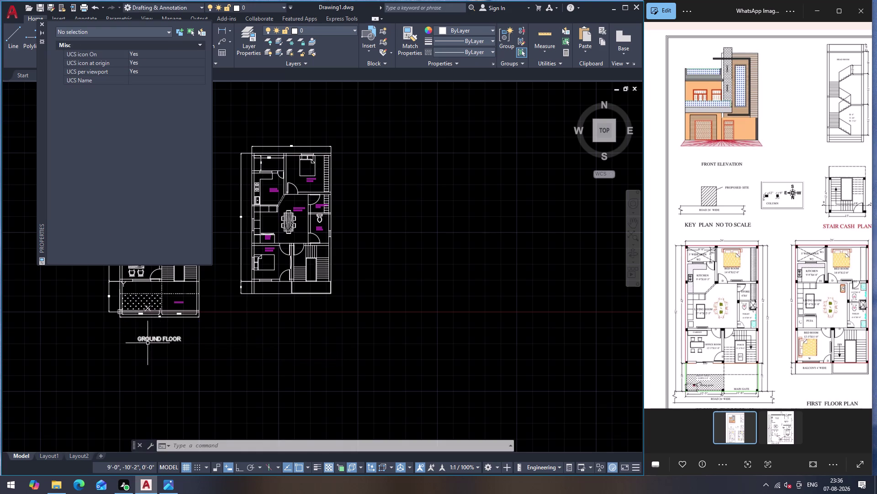
drag(129, 327, 137, 332)
click(240, 361)
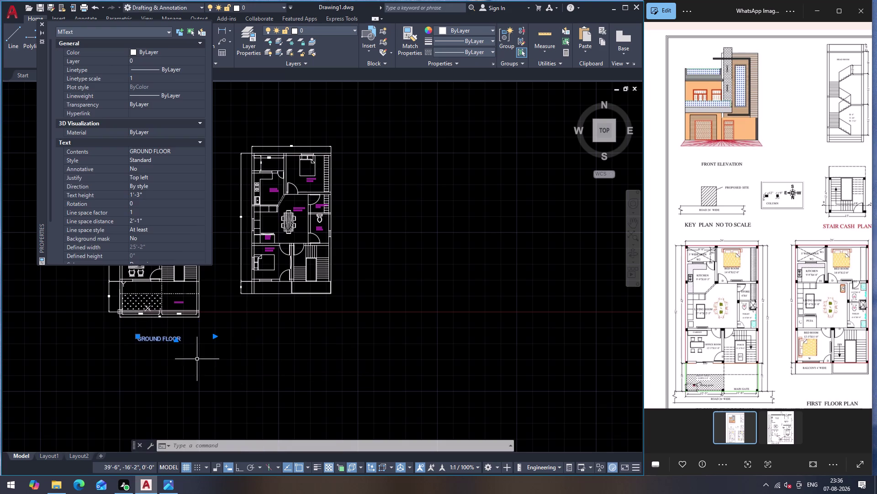
Copy the GROUND FLOOR label to beneath the right-hand plan.
text(CO)
key(Return)
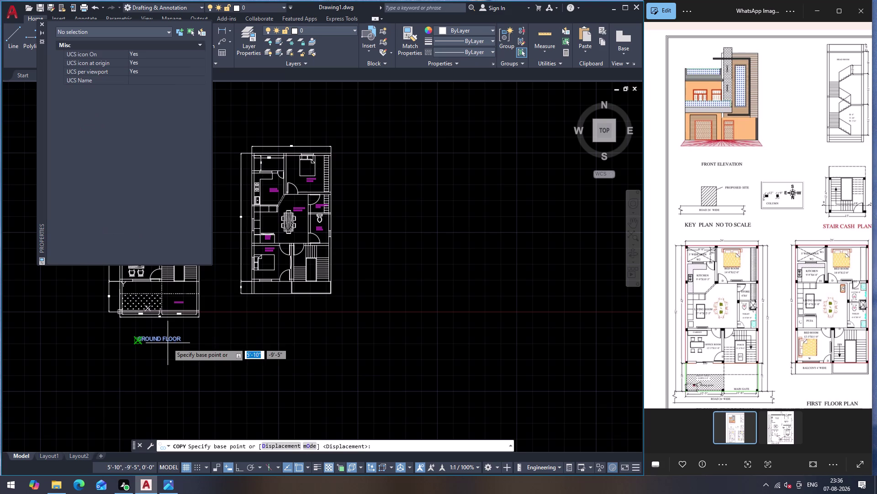
click(166, 340)
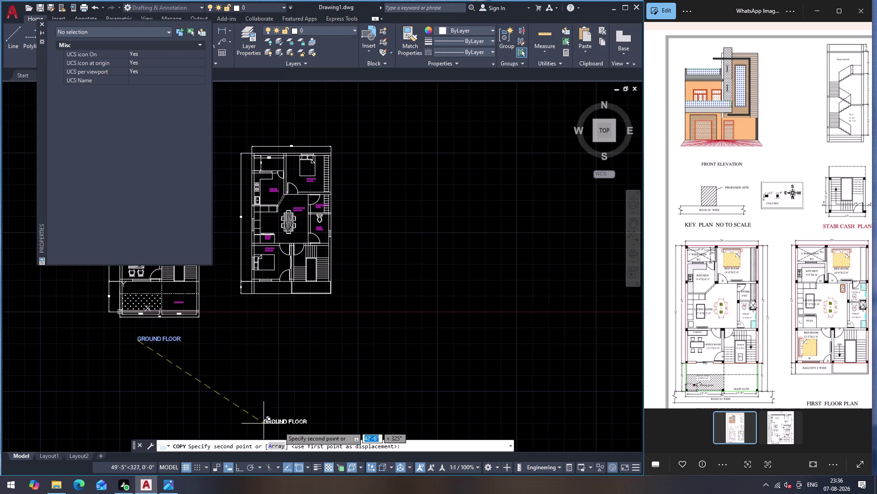
click(240, 464)
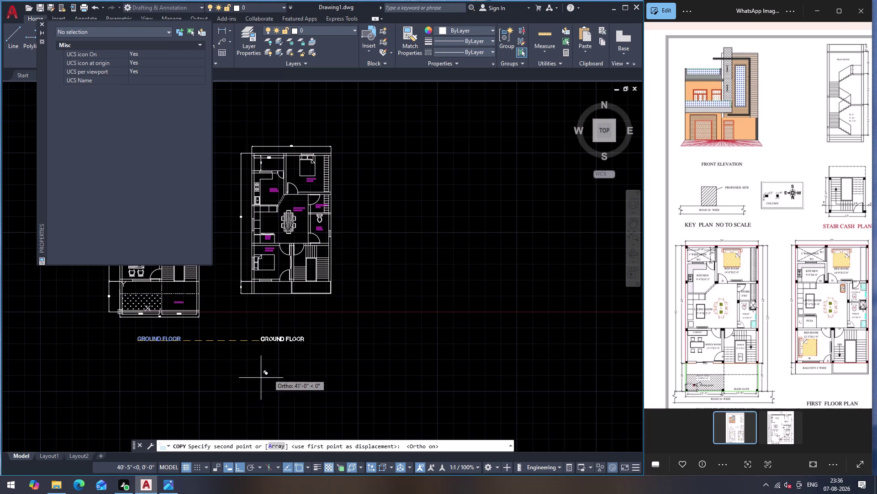
click(269, 368)
key(Escape)
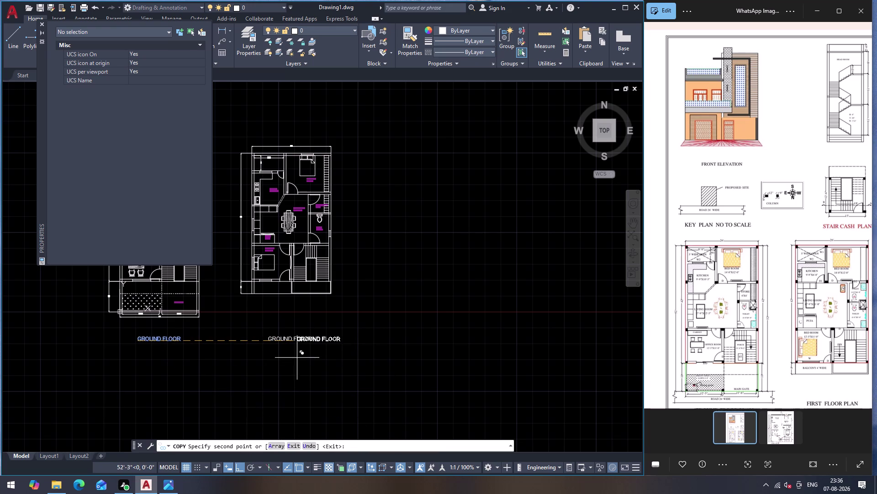
Reword the copied label to 'FIRST FLOOR'.
double_click(287, 338)
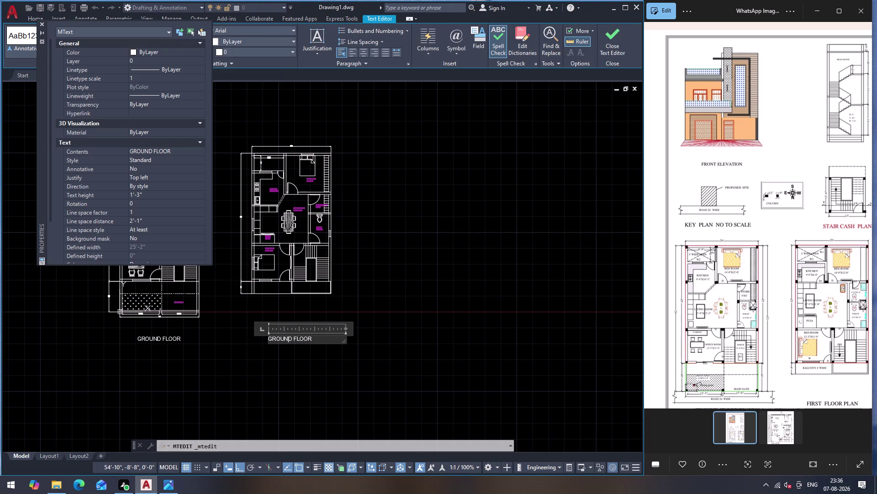
click(318, 338)
key(BackSpace)
key(BackSpace)
key(BackSpace)
key(BackSpace)
key(BackSpace)
key(BackSpace)
text(F)
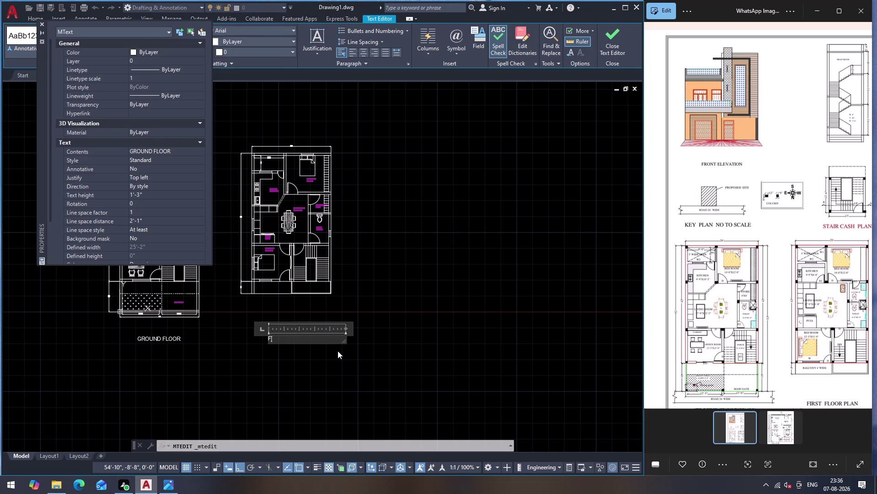
text(IRST F)
text(LOOR)
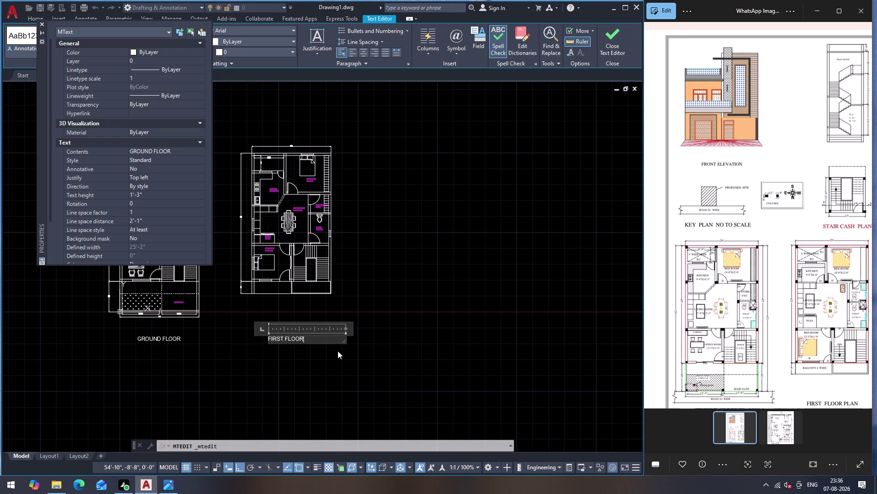
key(ctrl+Return)
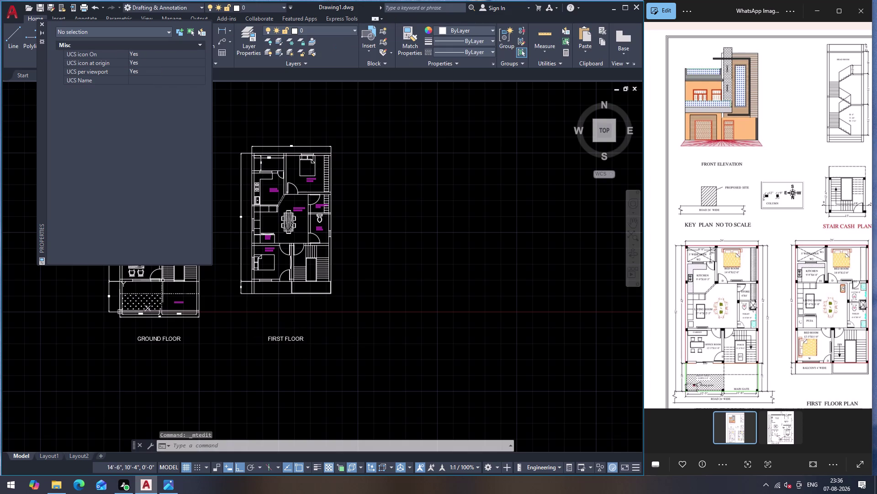
click(131, 327)
Set the GROUND FLOOR and FIRST FLOOR labels' text height to 2' in Properties.
click(319, 377)
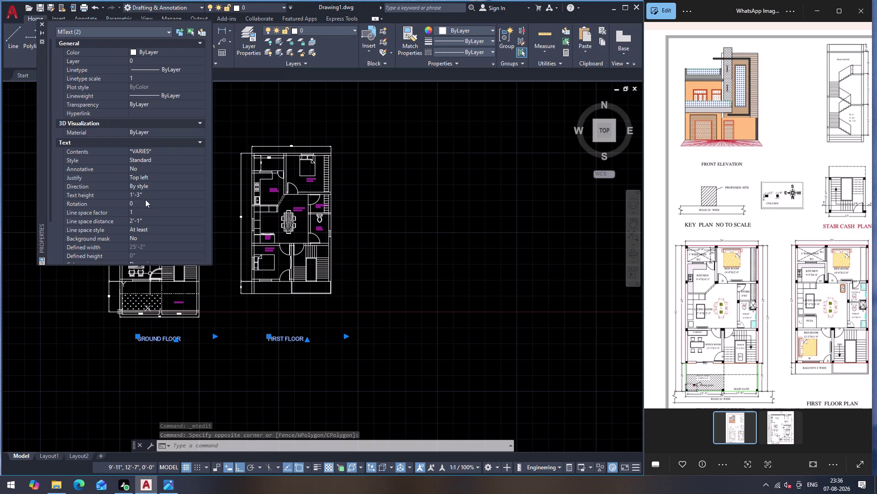
click(148, 194)
text(1)
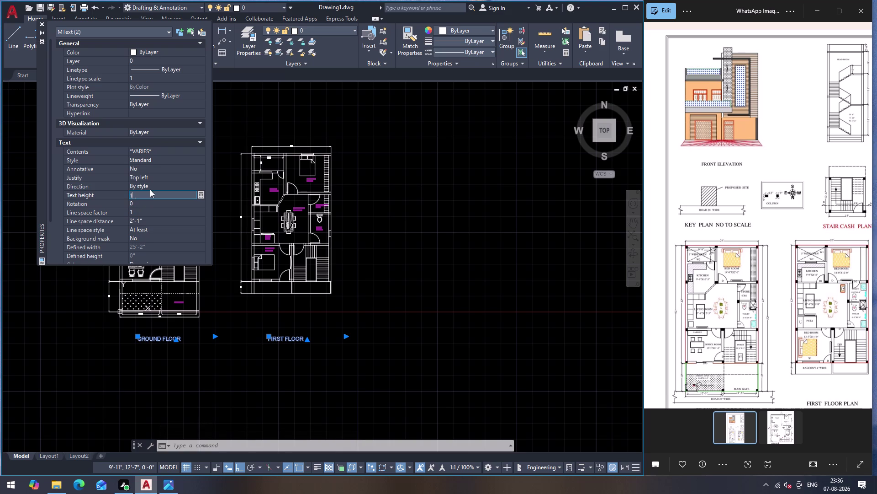
text(5)
key(Return)
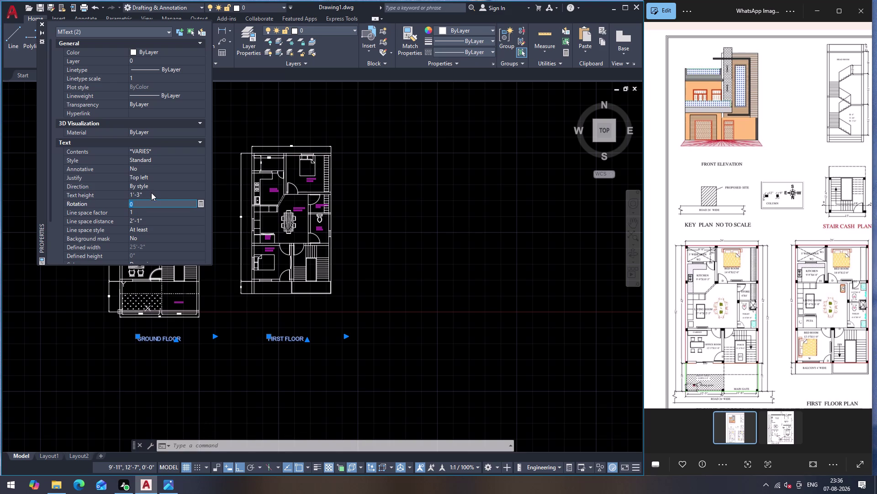
click(152, 194)
key(BackSpace)
key(BackSpace)
key(BackSpace)
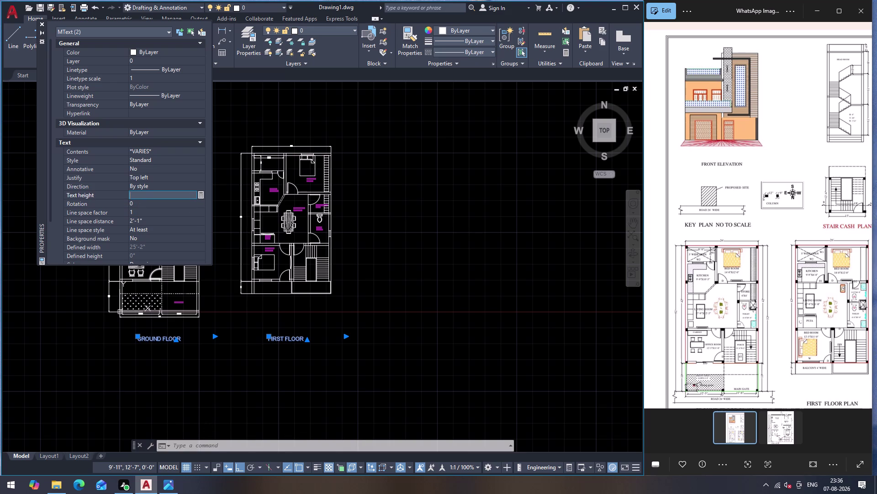
text(2')
key(Return)
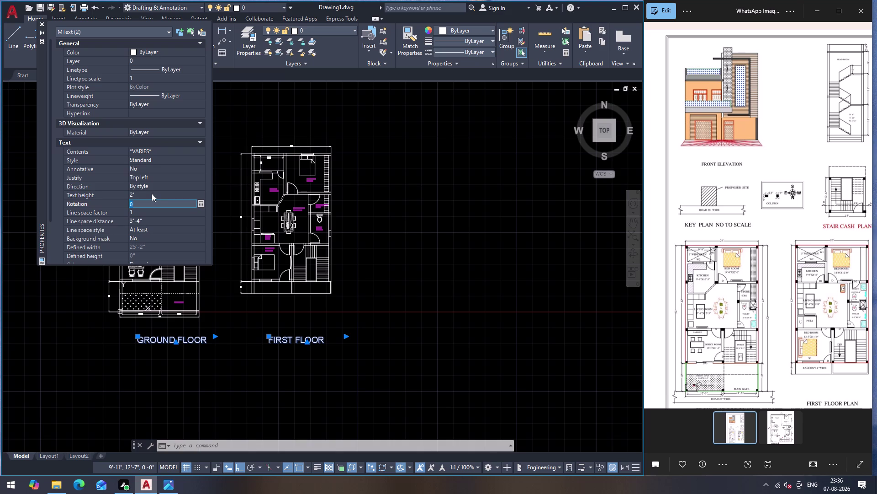
click(40, 23)
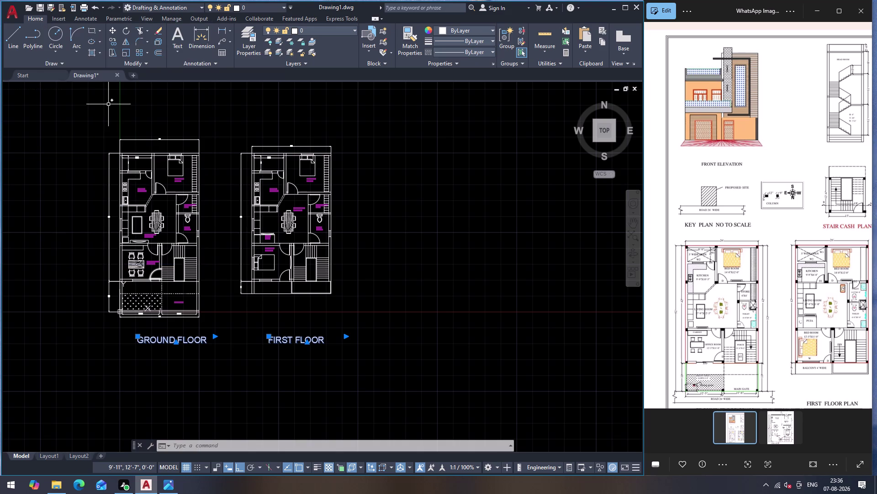
Nudge the GROUND FLOOR label leftward with two small moves.
key(Escape)
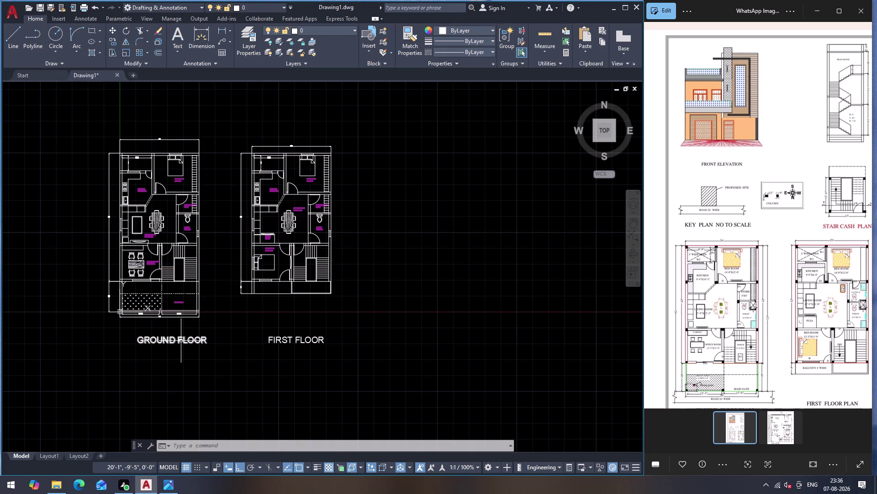
click(181, 341)
key(m)
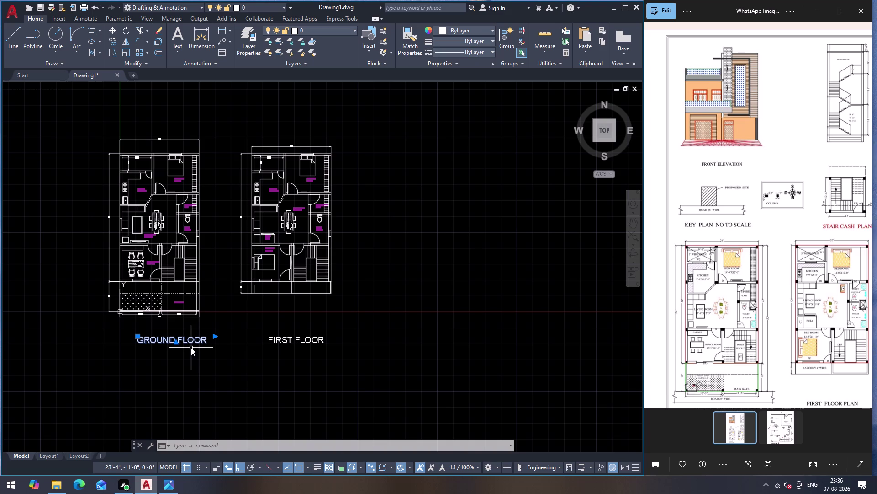
key(Return)
click(208, 342)
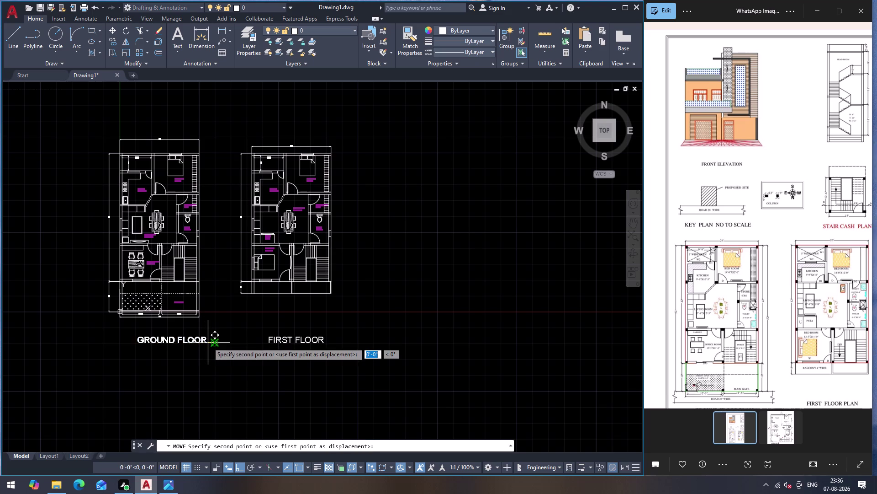
click(197, 341)
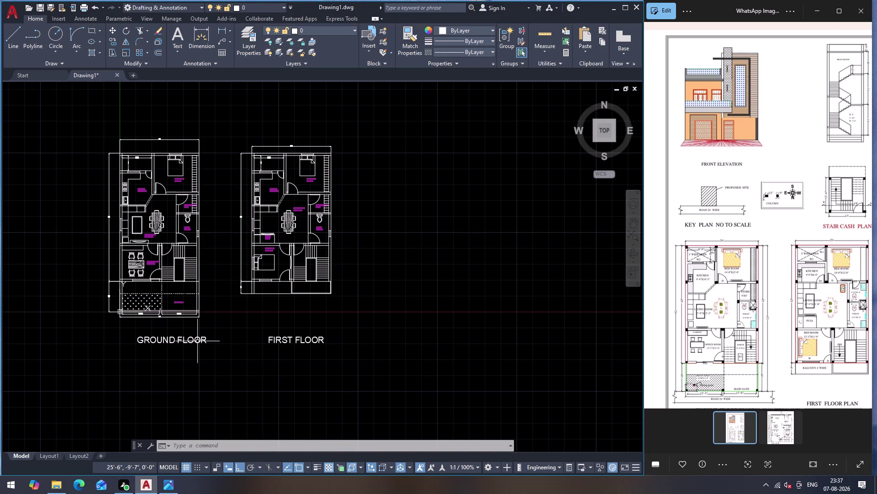
click(198, 341)
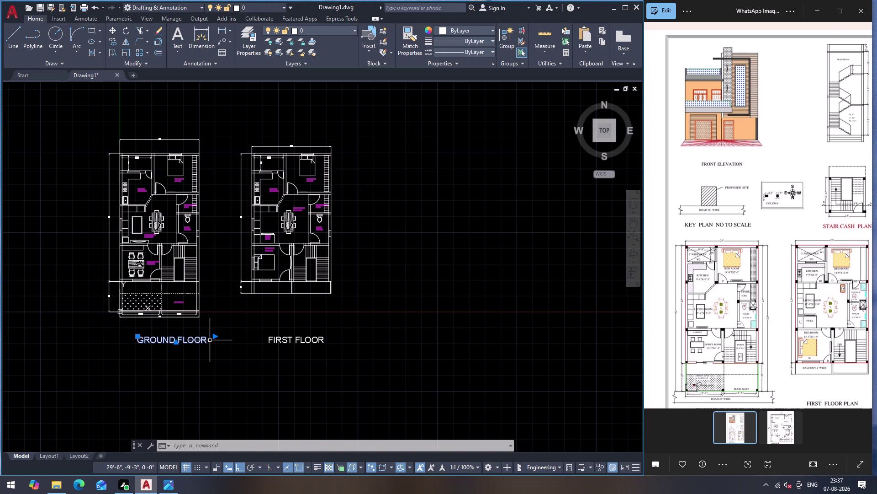
key(m)
key(Return)
click(199, 342)
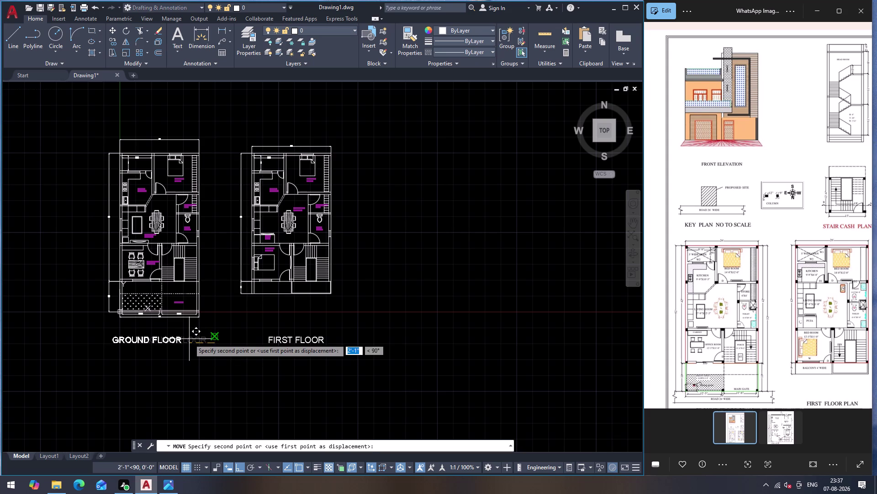
click(185, 342)
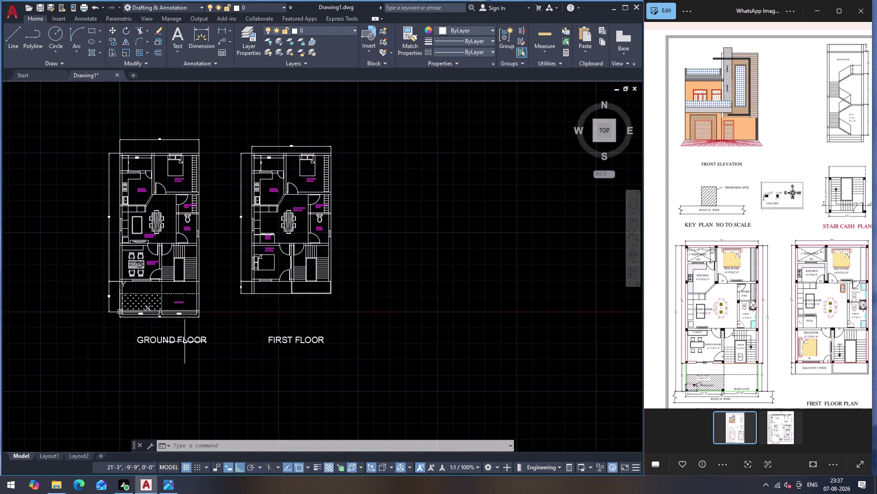
Move the GROUND FLOOR label to sit centred under the ground floor plan.
click(184, 342)
key(m)
key(Return)
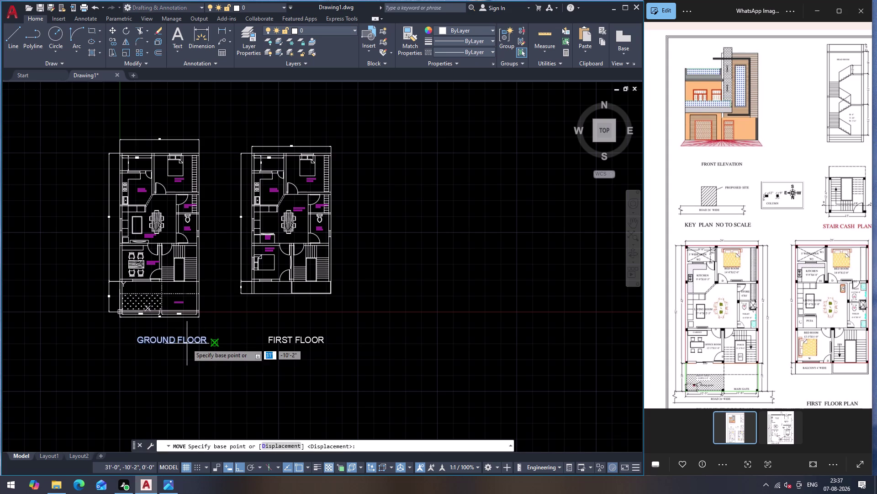
click(238, 466)
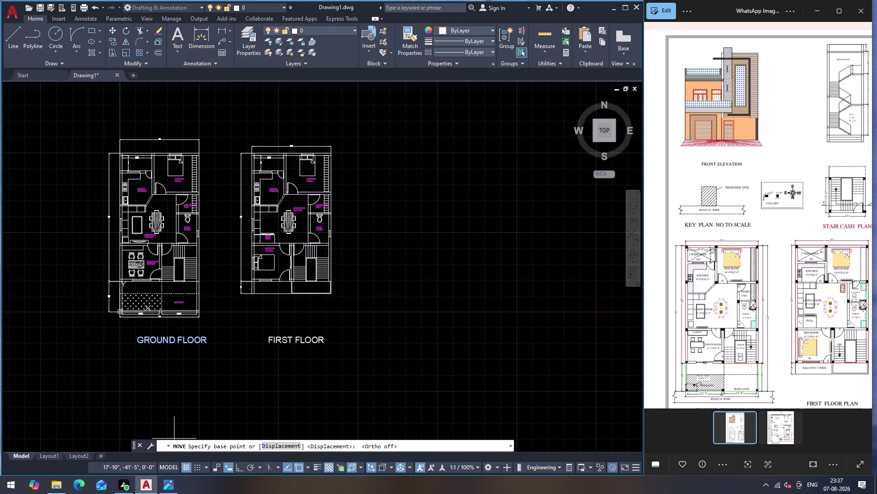
click(175, 343)
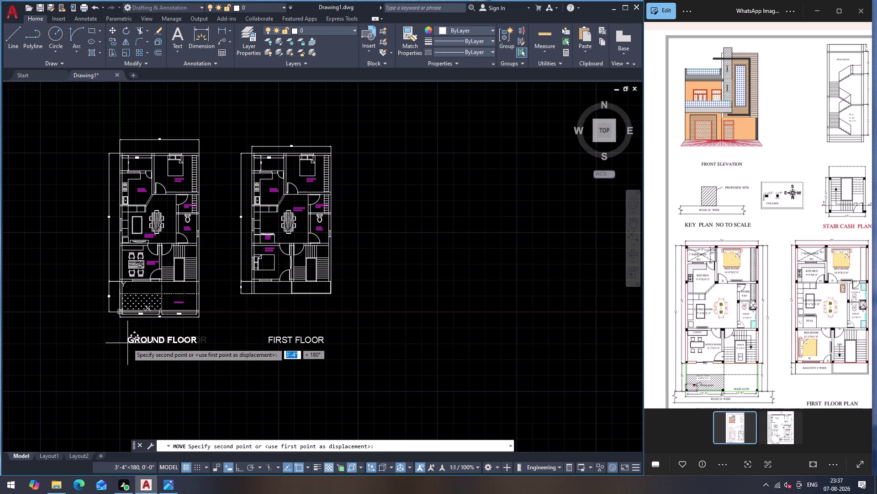
click(127, 343)
key(Escape)
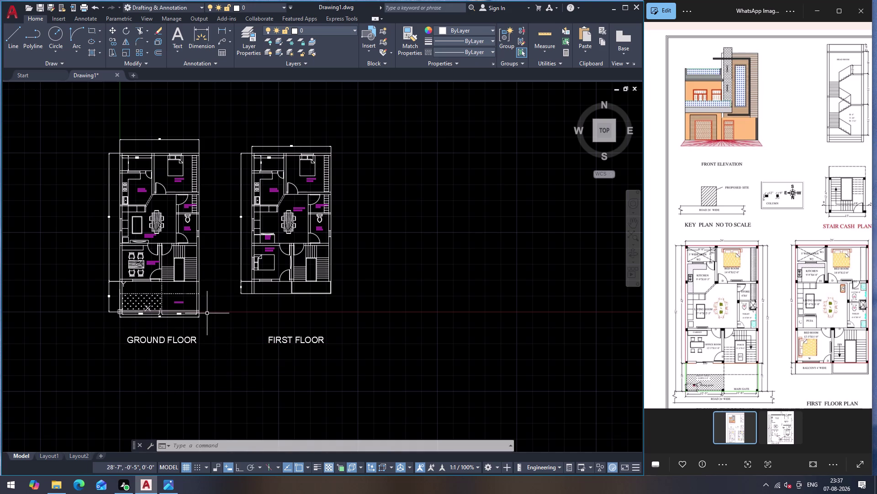
scroll(down, 3)
scroll(up, 3)
Zoom into the plans and inspect the STORE ROOM labels.
scroll(down, 3)
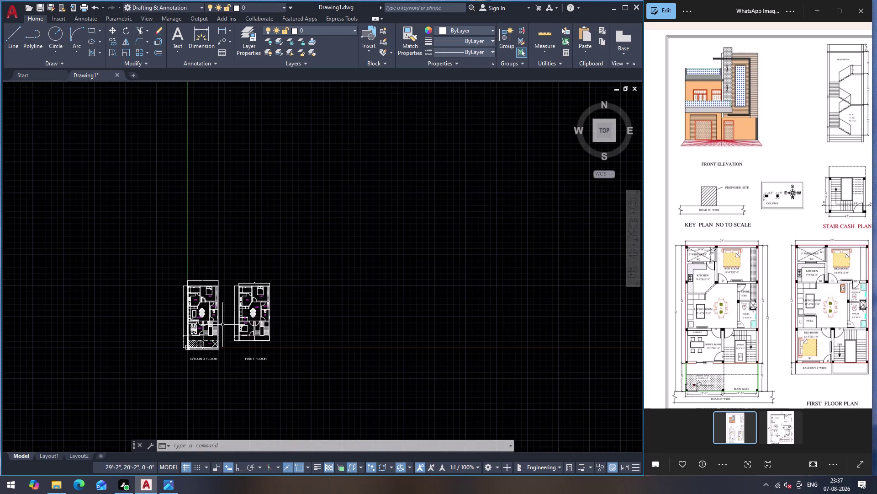
scroll(up, 3)
scroll(up, 3)
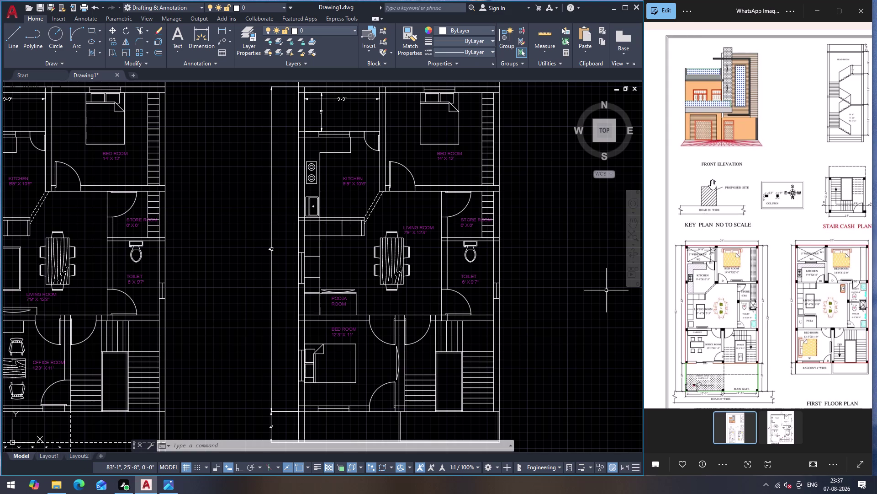
scroll(down, 3)
scroll(up, 3)
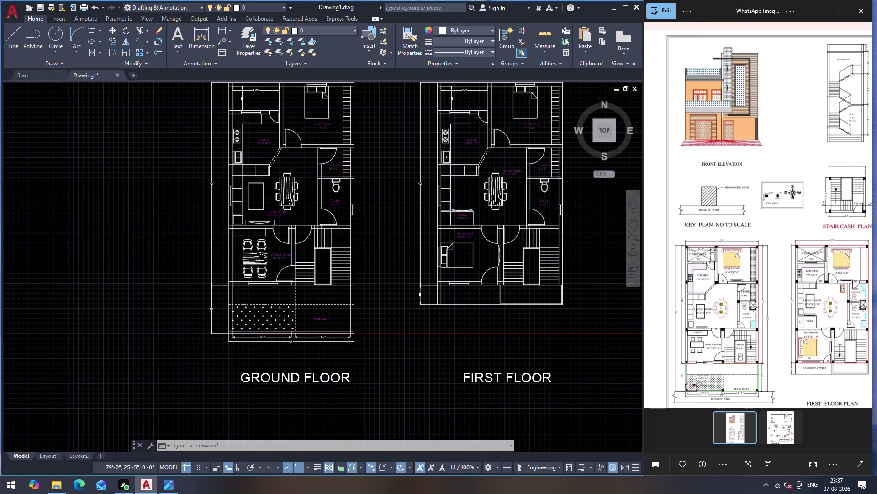
scroll(up, 3)
click(438, 100)
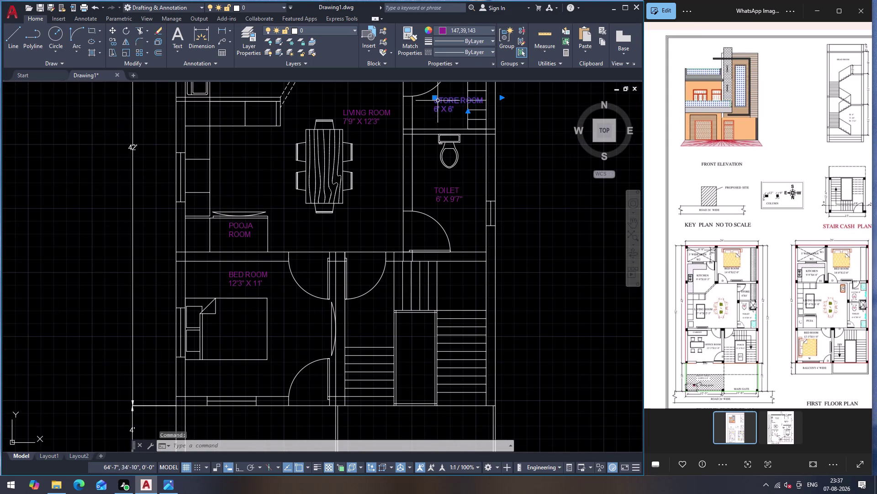
scroll(down, 3)
scroll(up, 3)
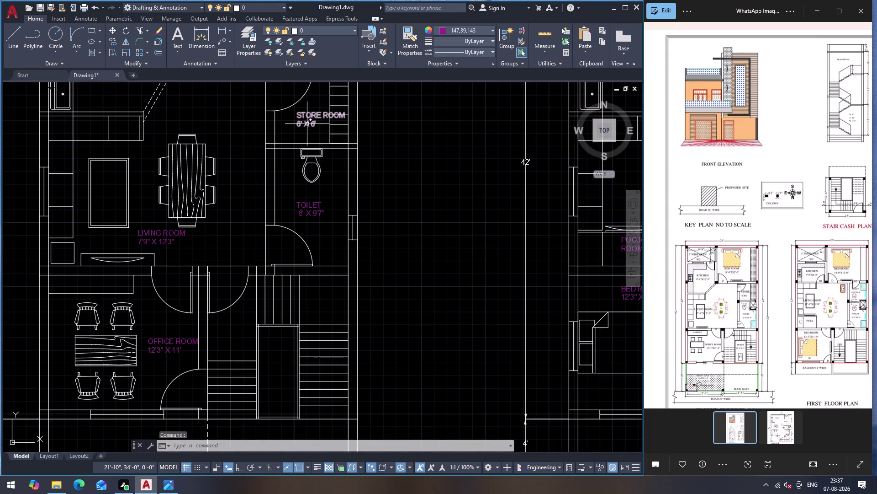
Move the ground floor STORE ROOM label left inside the room.
click(309, 118)
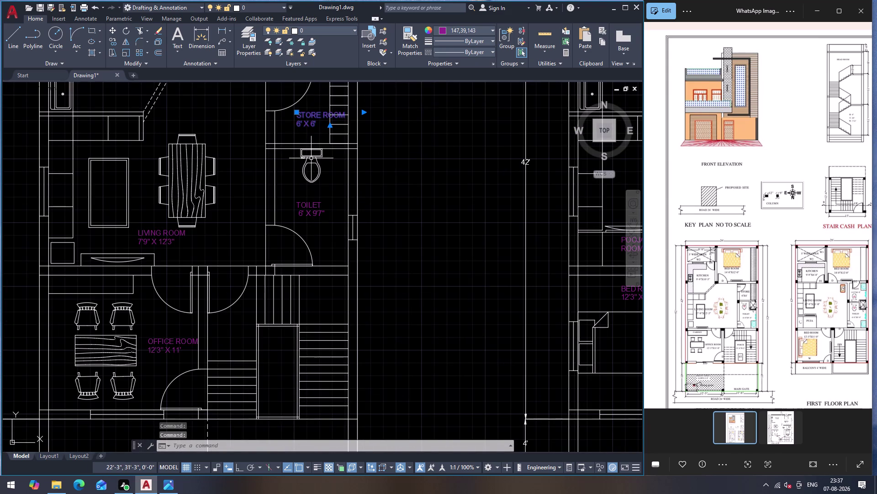
key(m)
key(Return)
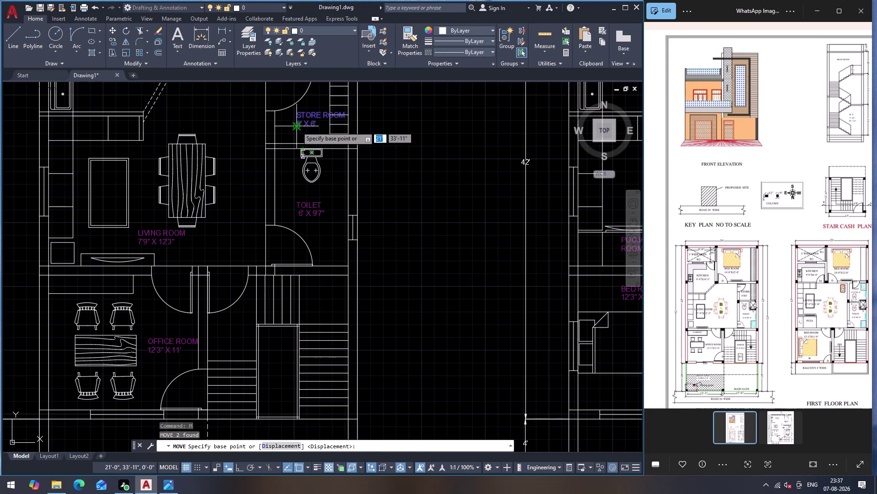
click(297, 127)
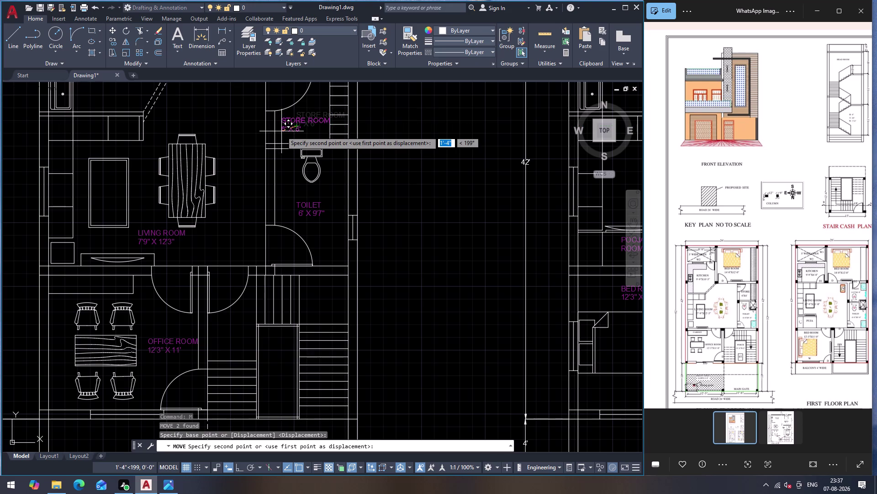
click(280, 128)
Zoom out to view both titled plans side by side.
scroll(down, 3)
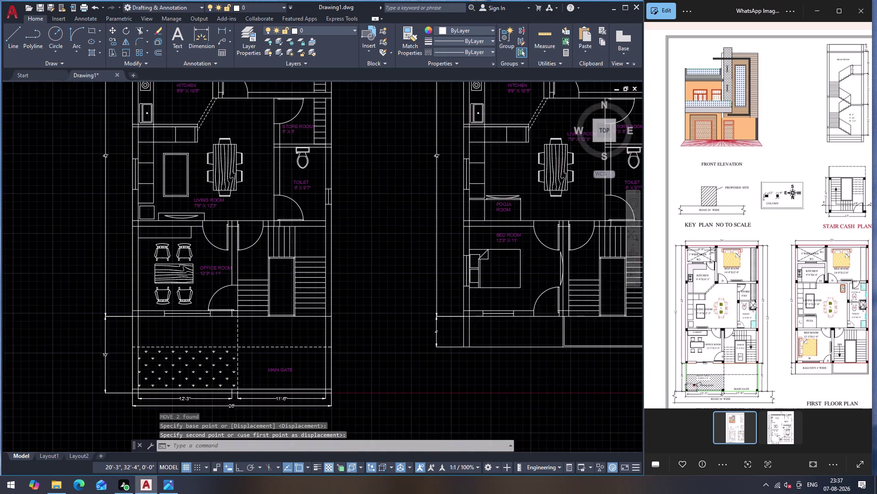
scroll(up, 3)
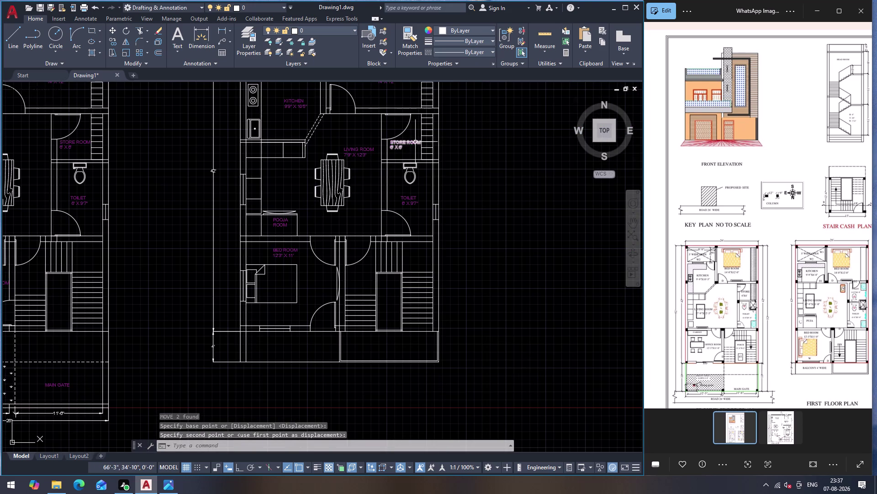
scroll(down, 3)
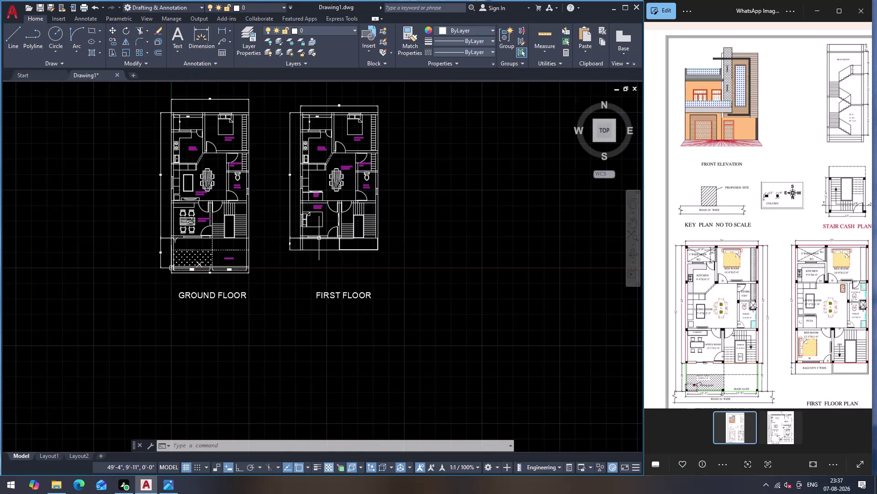
scroll(up, 3)
scroll(down, 3)
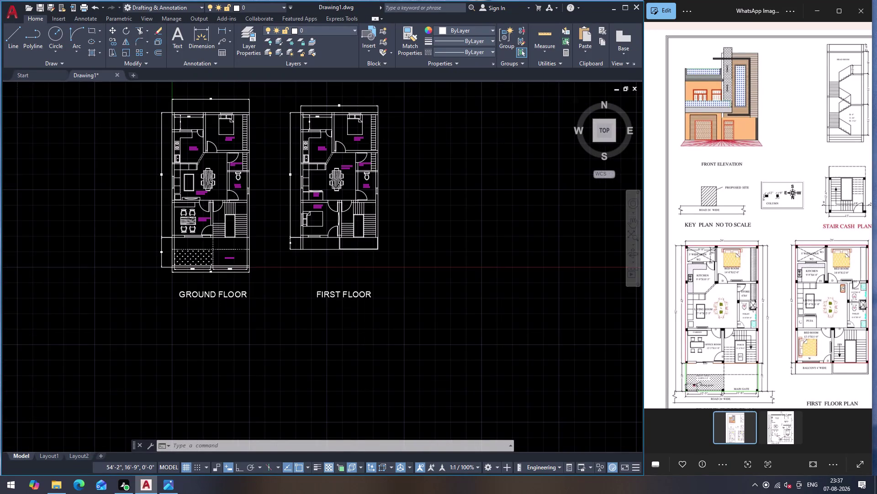
scroll(up, 3)
scroll(up, 3)
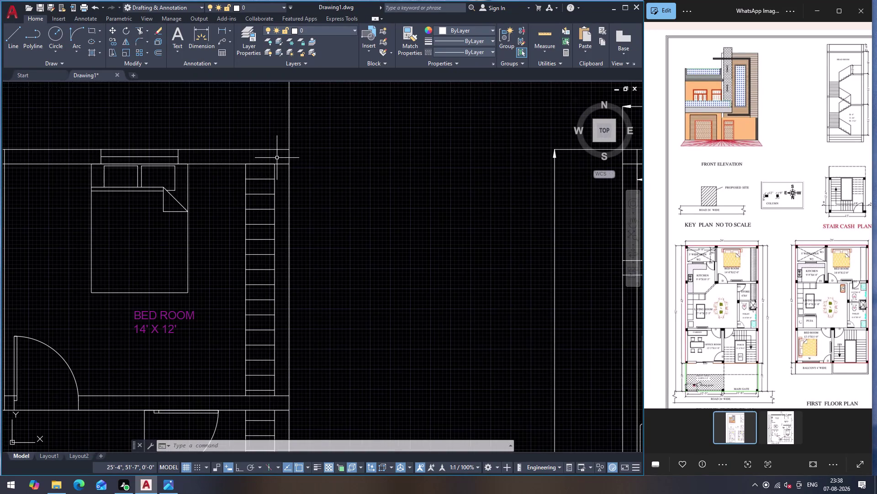
scroll(up, 3)
scroll(down, 3)
scroll(down, 3)
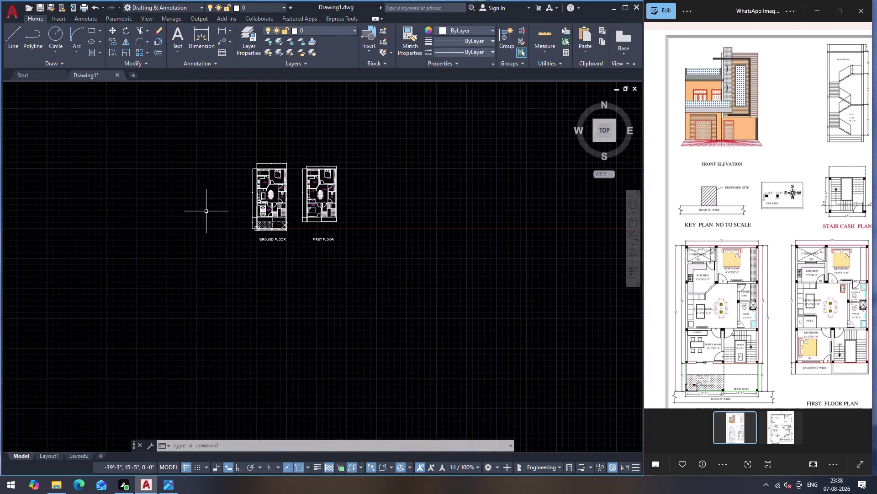
scroll(up, 3)
Draw a 9" by 12" column rectangle with RECTANG beside the plans.
key(r)
key(e)
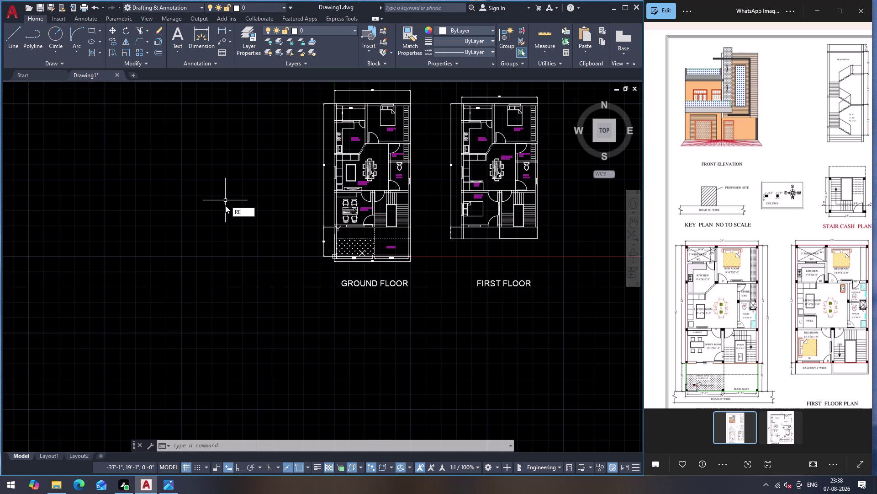
key(c)
key(Return)
click(224, 202)
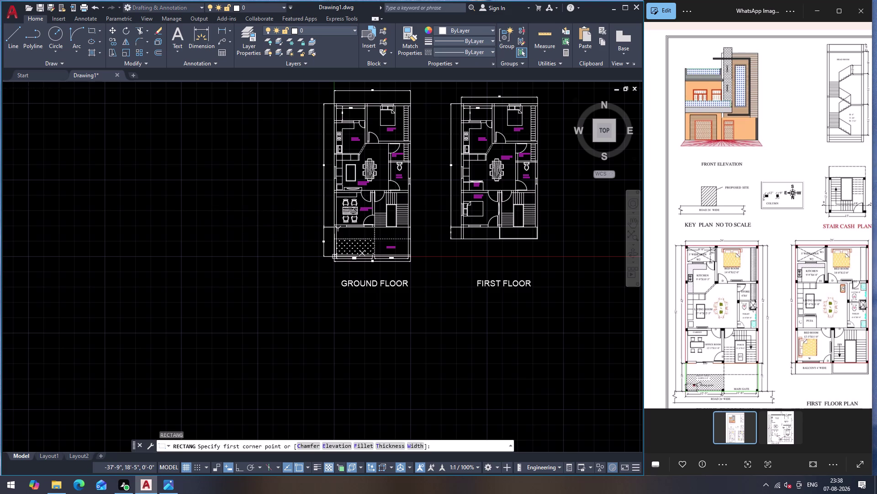
key(9)
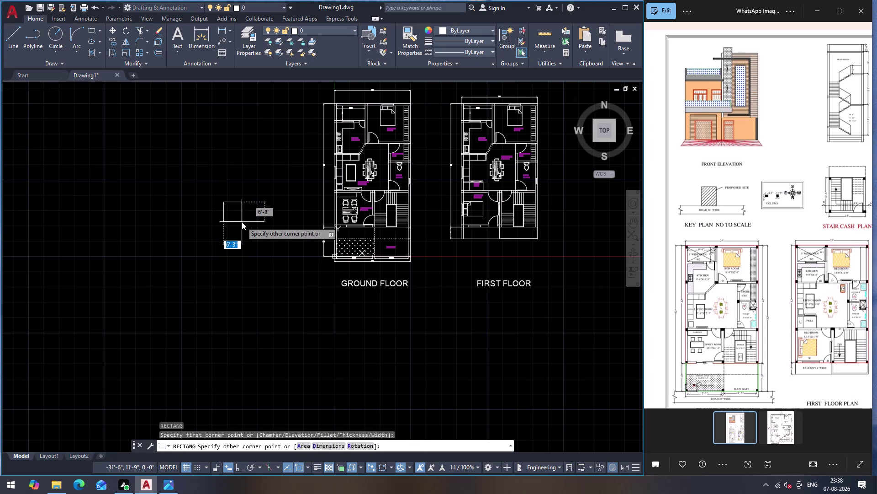
key(shift+quotedbl)
text(,)
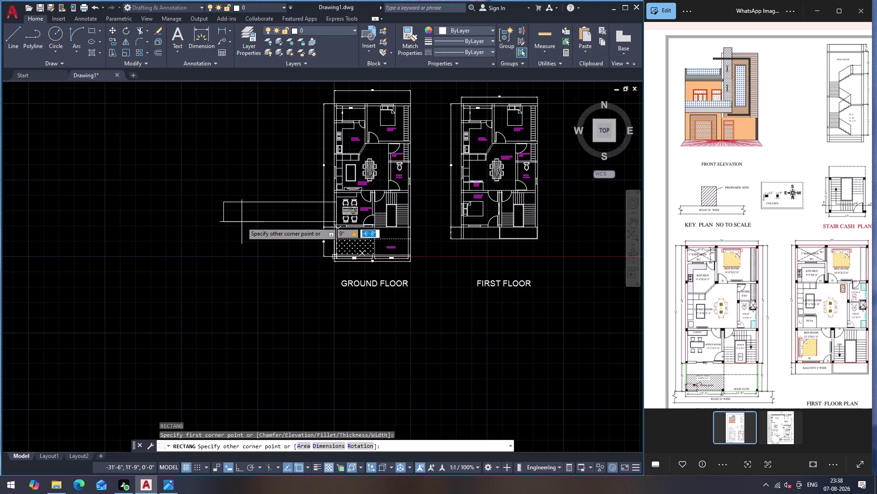
text(12)
key(shift+quotedbl)
key(Return)
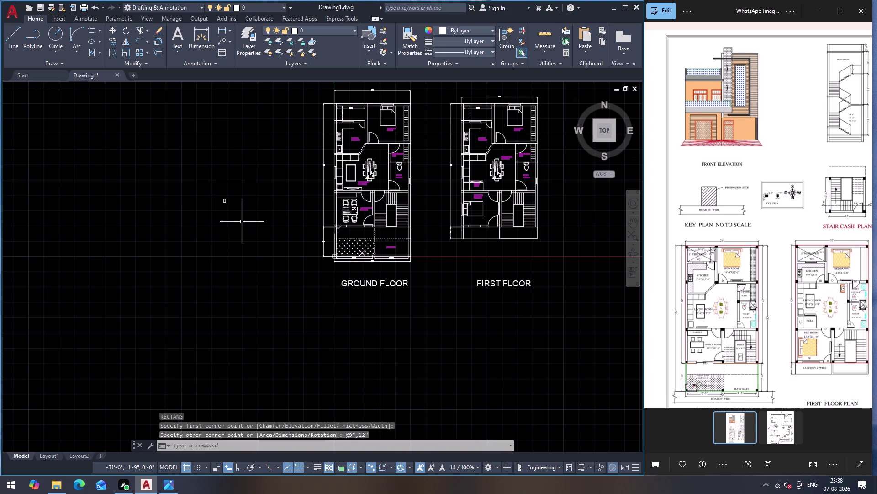
Zoom in on the new column rectangle and start a hatch fill.
scroll(up, 3)
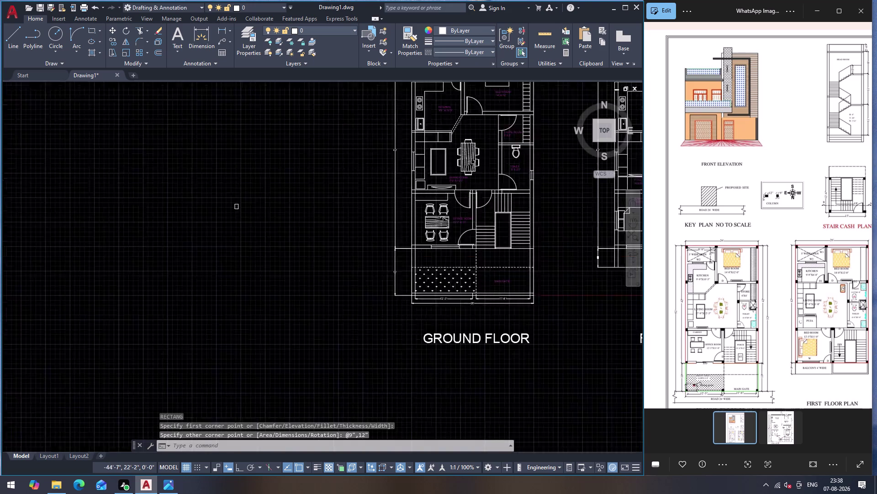
scroll(up, 3)
drag(316, 230, 321, 238)
click(386, 293)
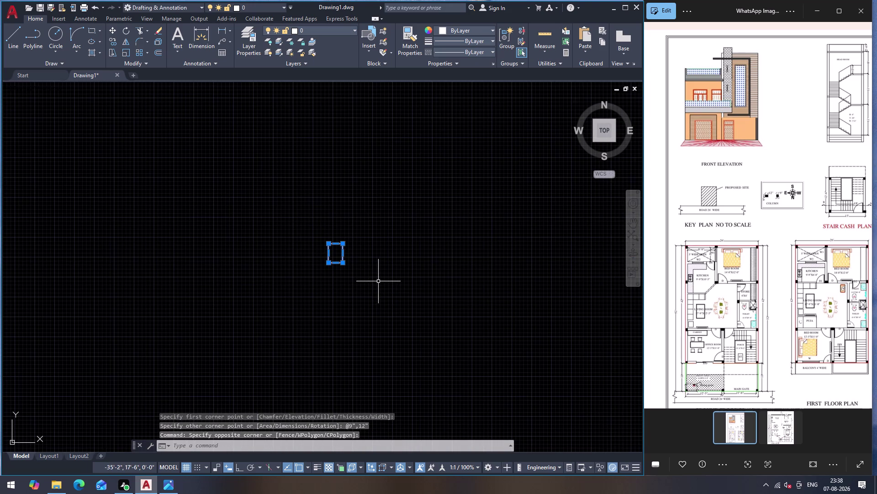
click(375, 278)
key(Escape)
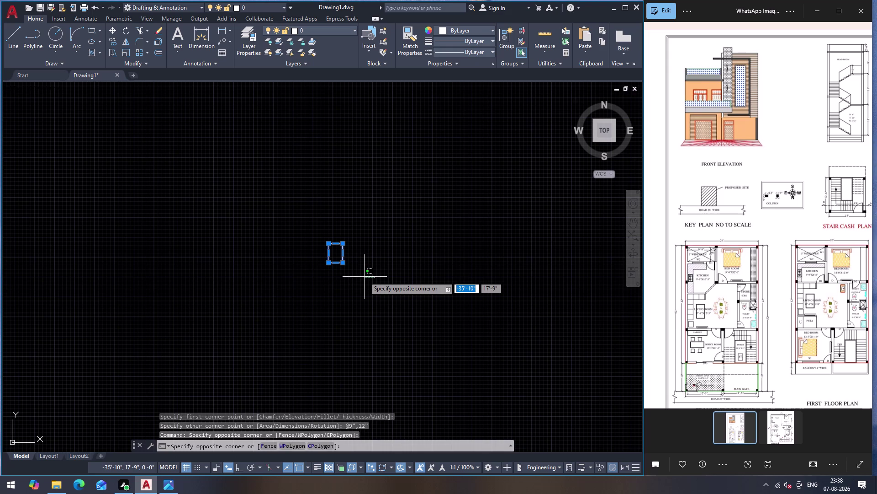
key(Escape)
key(h)
key(Return)
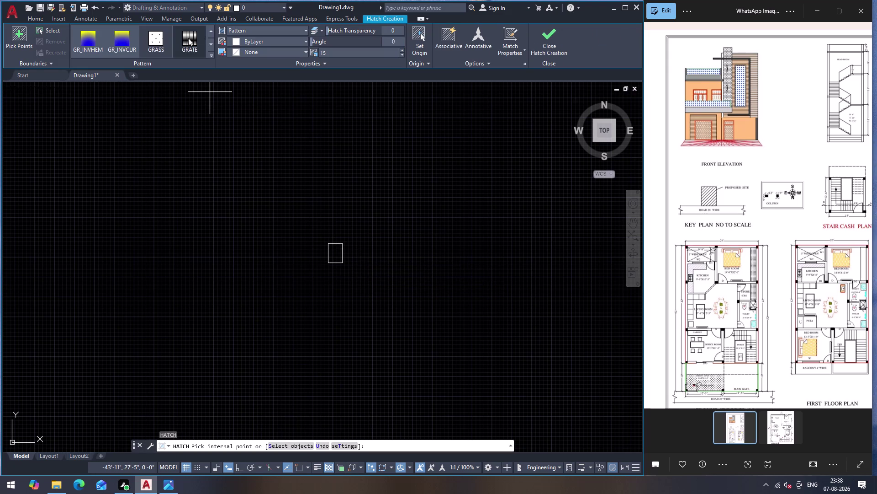
Fill the column rectangle with a SOLID red hatch.
double_click(212, 26)
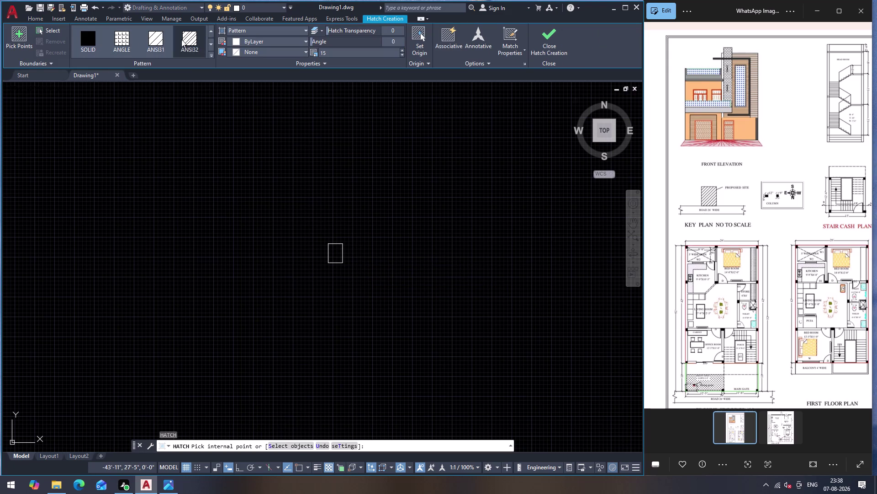
click(81, 36)
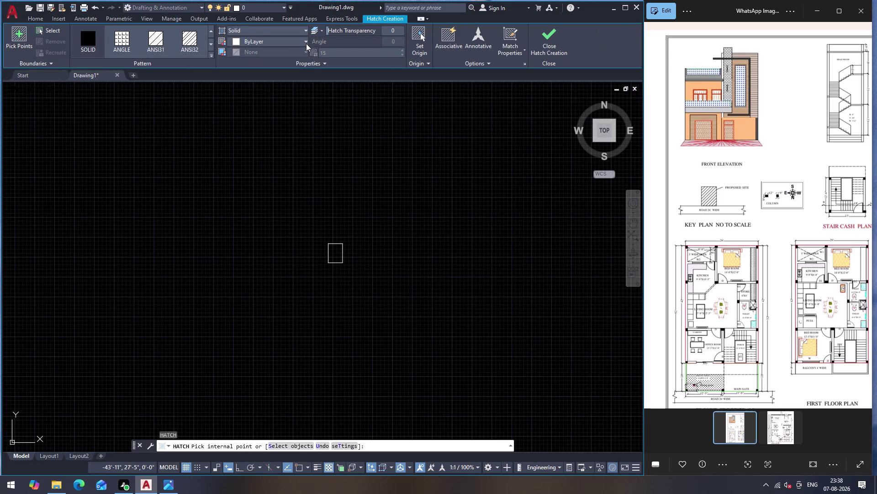
click(306, 43)
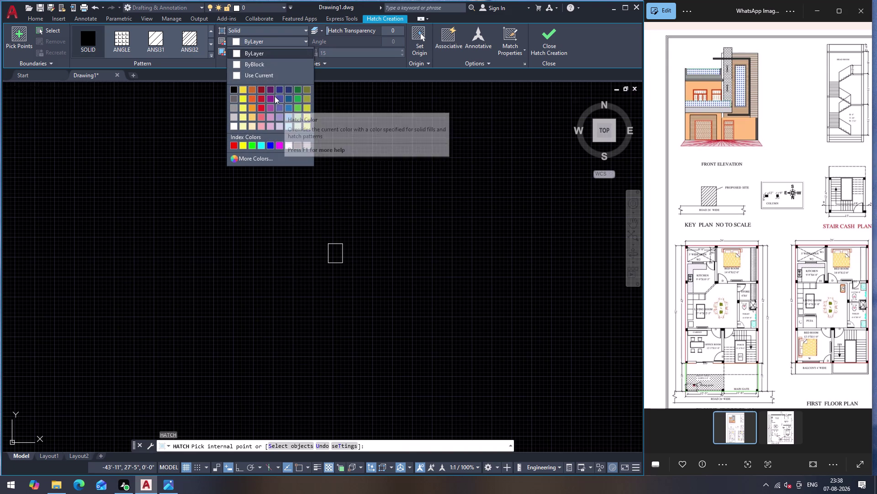
click(265, 106)
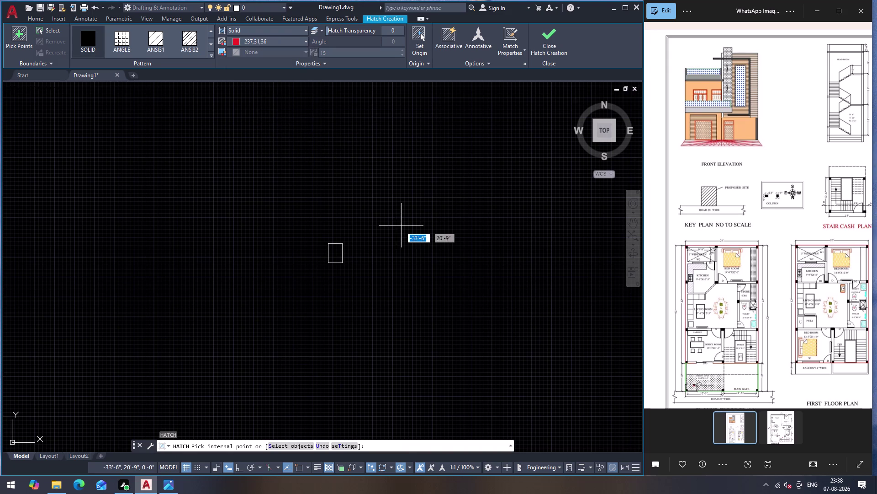
click(337, 250)
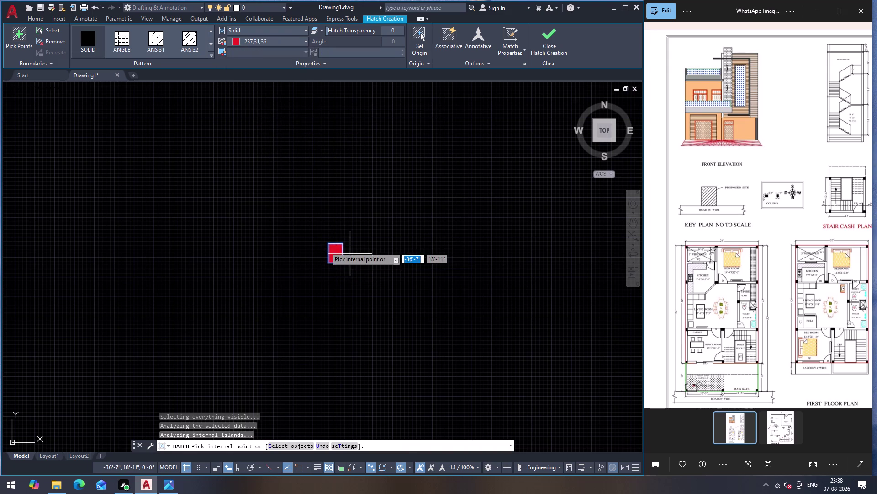
key(Escape)
Group the column outline and its red fill into one object.
drag(322, 226, 327, 240)
click(372, 277)
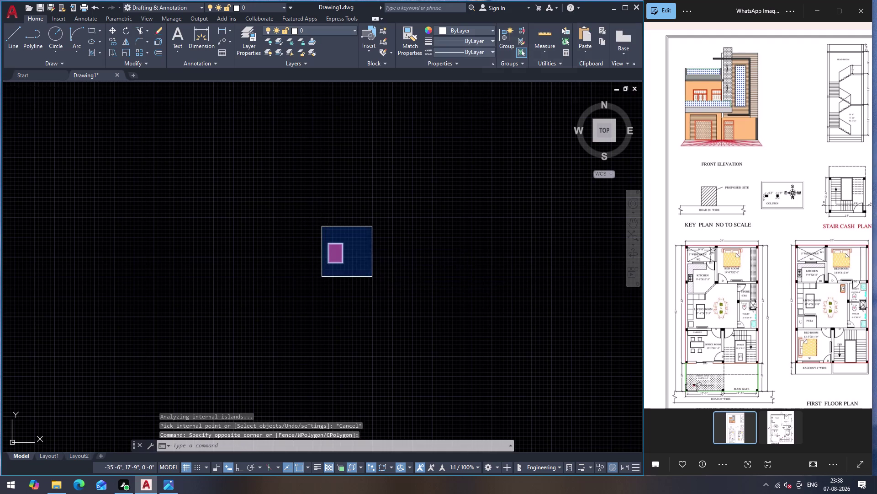
key(g)
key(Return)
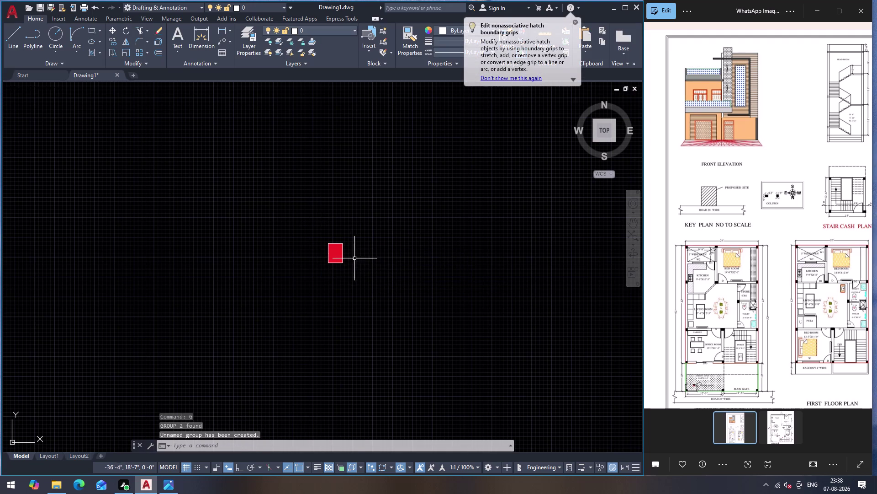
click(339, 245)
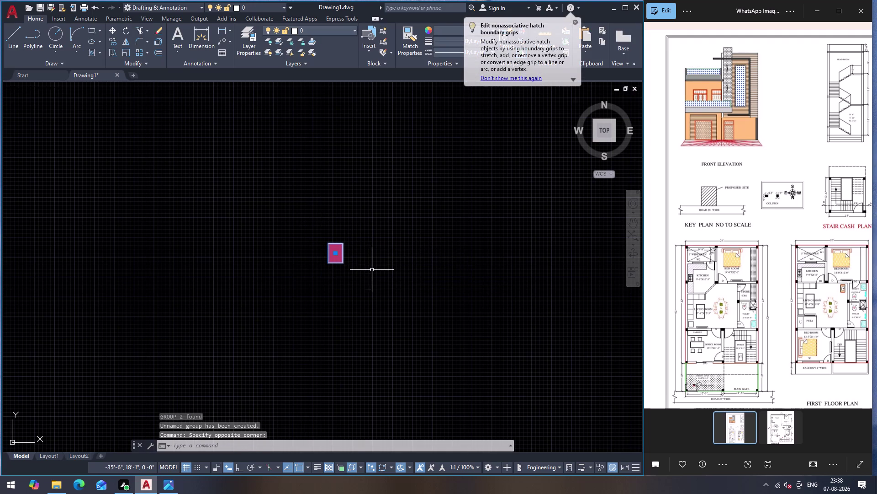
scroll(down, 3)
scroll(down, 3)
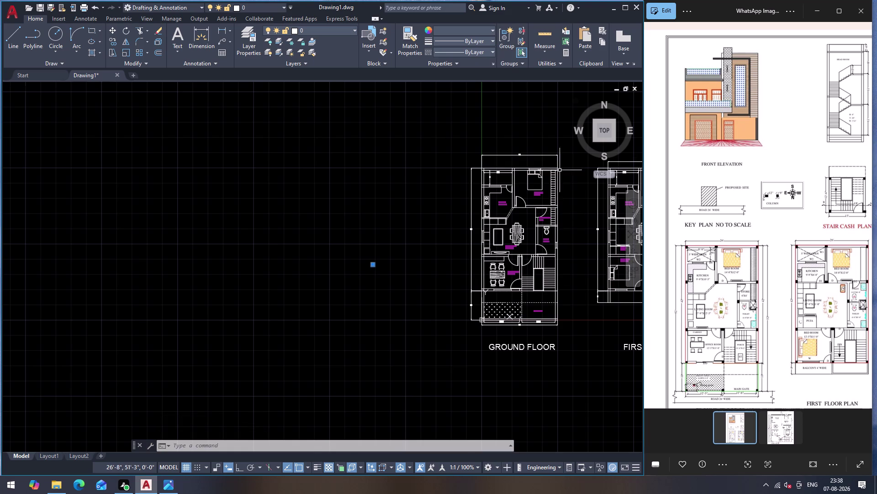
scroll(up, 3)
scroll(down, 3)
Copy the red column to the bedroom wall corner and the left wall corner.
scroll(down, 3)
key(c)
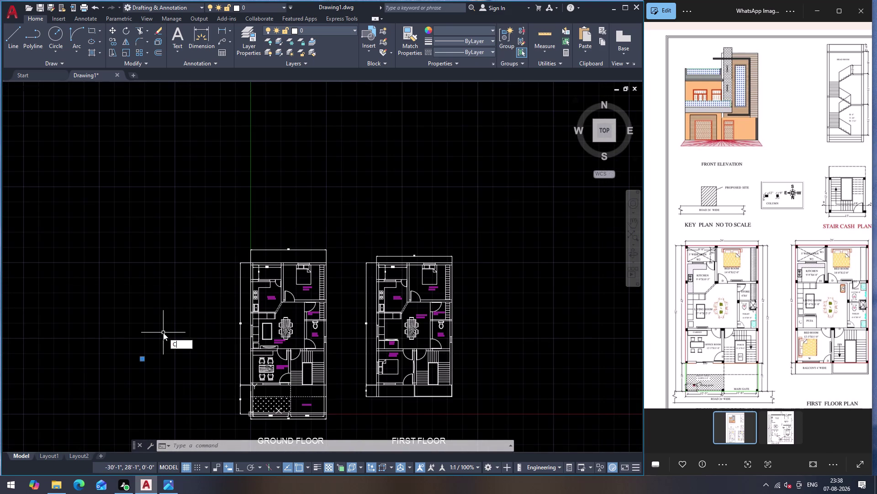
key(o)
key(Return)
scroll(up, 3)
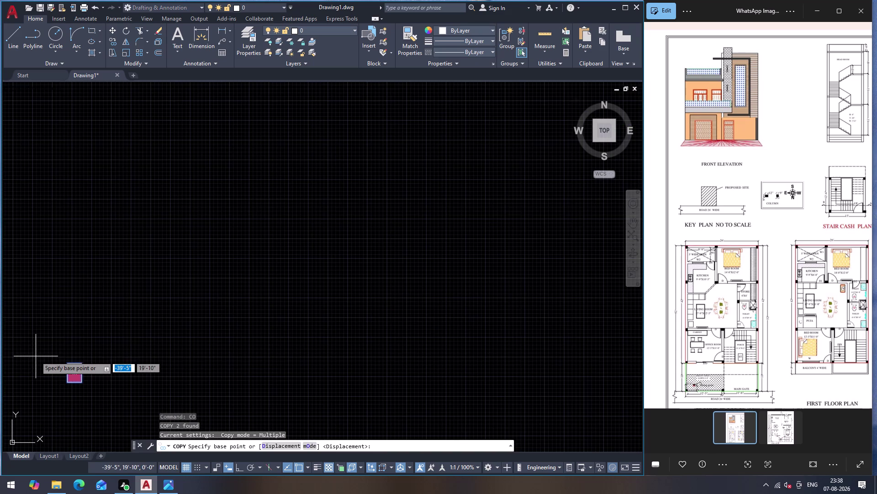
click(81, 361)
scroll(down, 3)
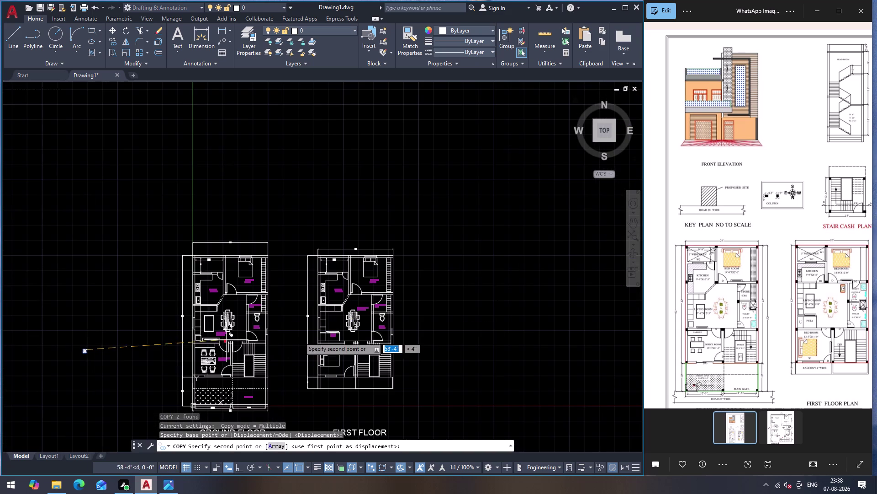
scroll(up, 3)
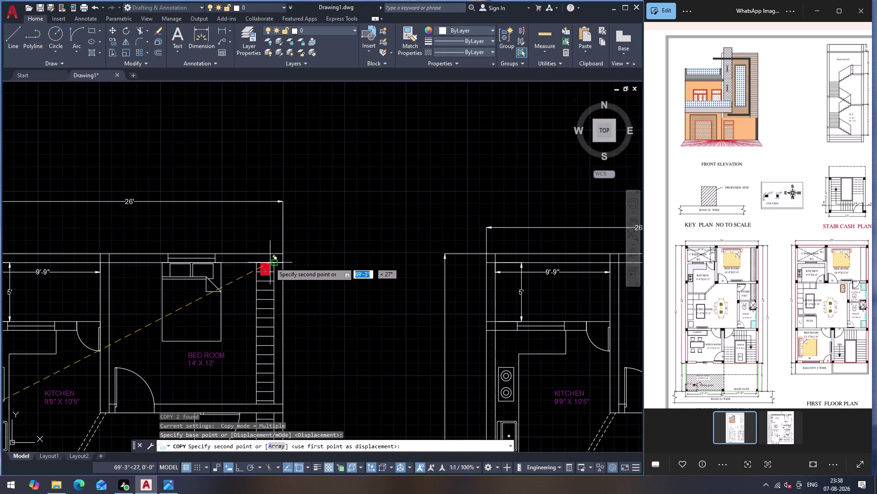
scroll(up, 3)
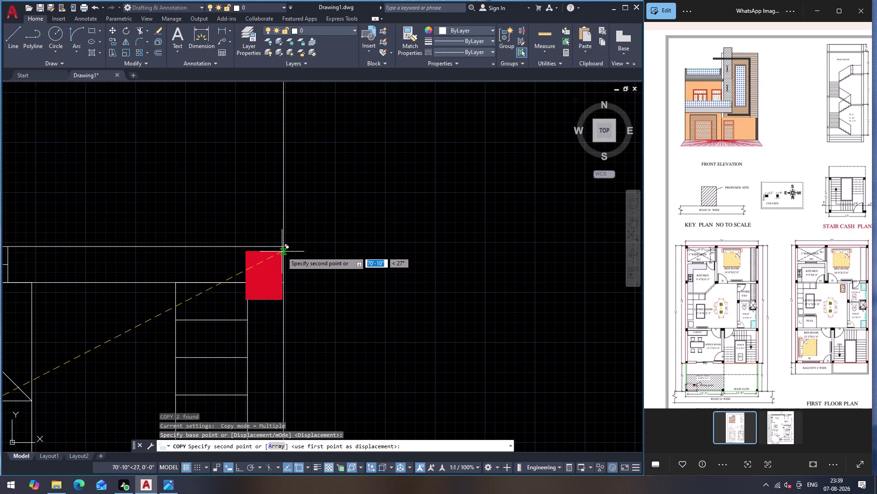
click(283, 247)
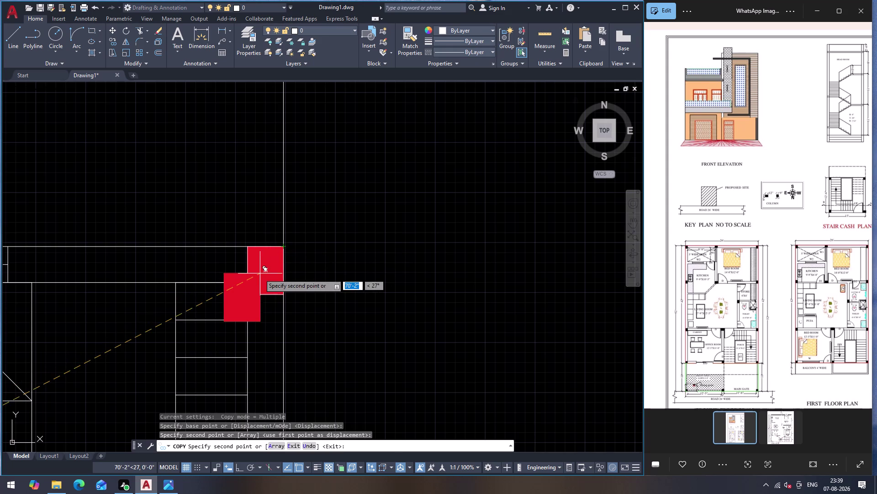
scroll(down, 3)
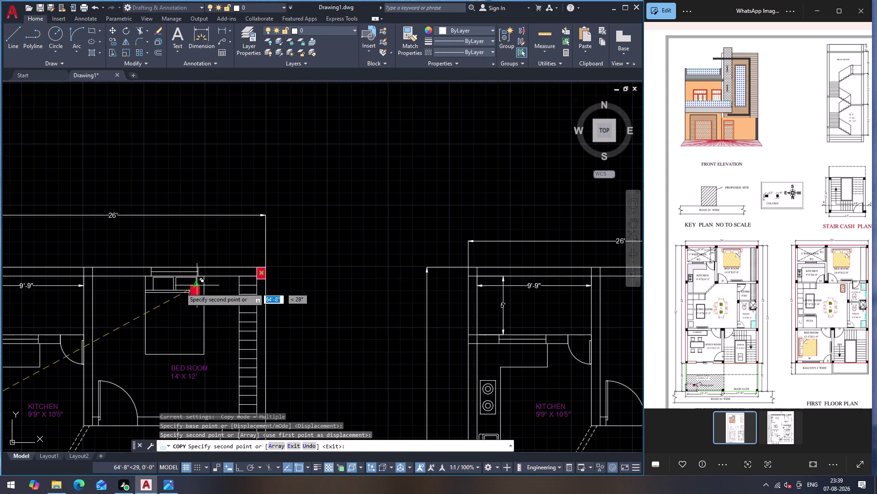
scroll(down, 3)
scroll(up, 3)
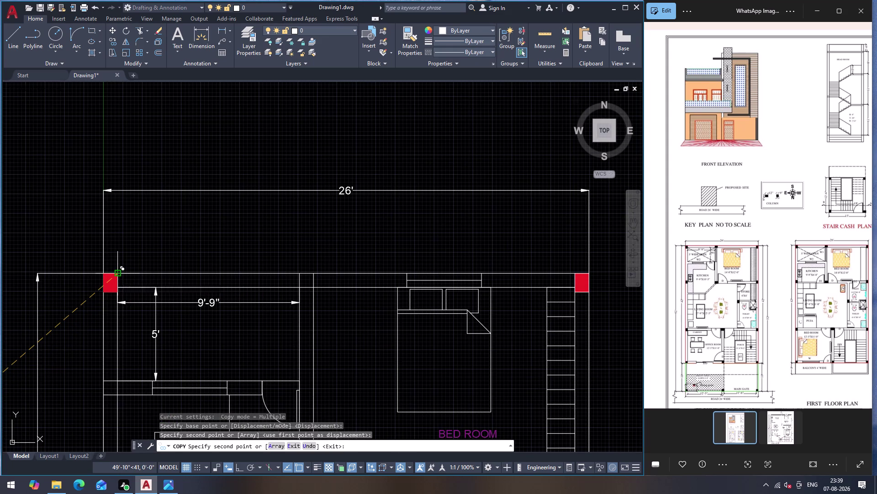
scroll(up, 3)
click(117, 272)
Place more column copies at the lower wall junction and another corner, then end COPY.
scroll(down, 3)
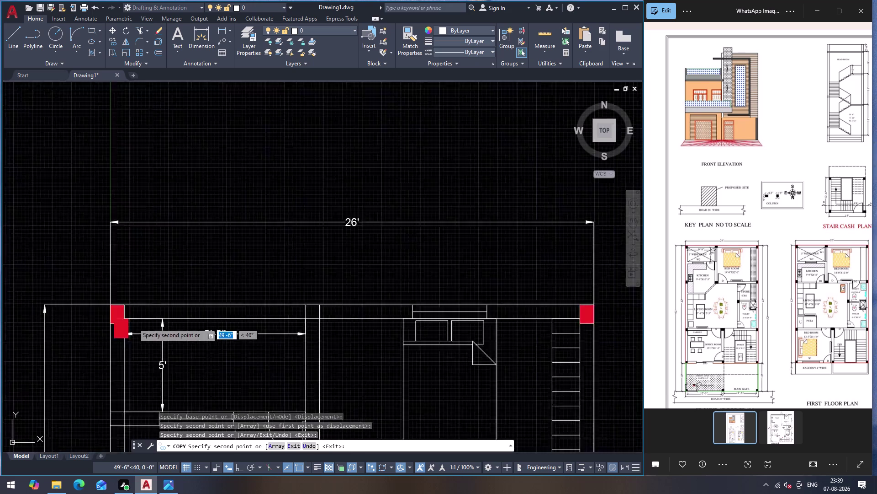
scroll(down, 3)
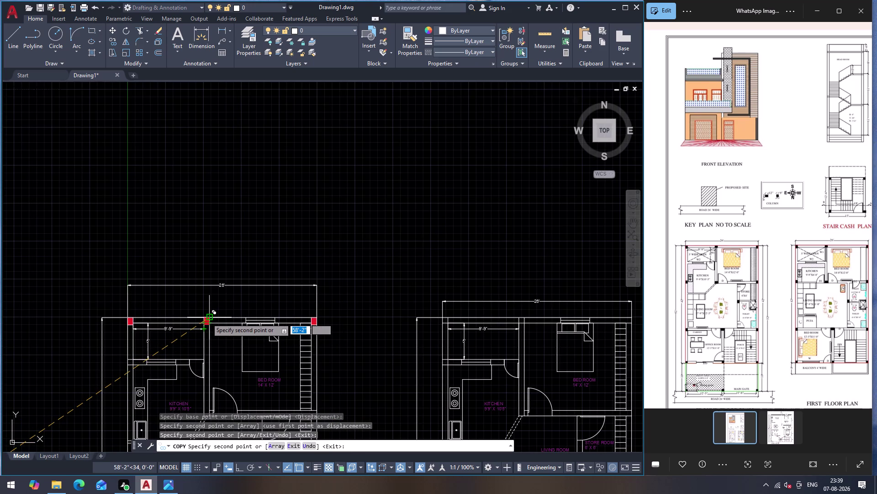
scroll(down, 3)
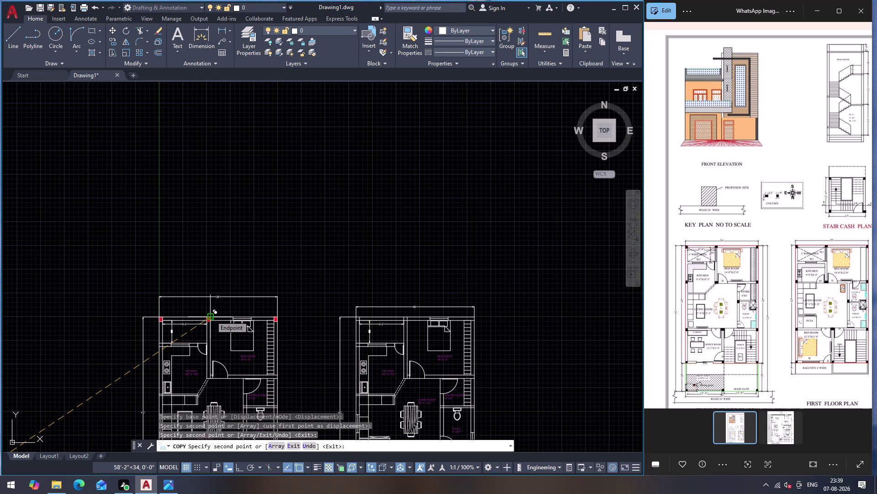
scroll(up, 3)
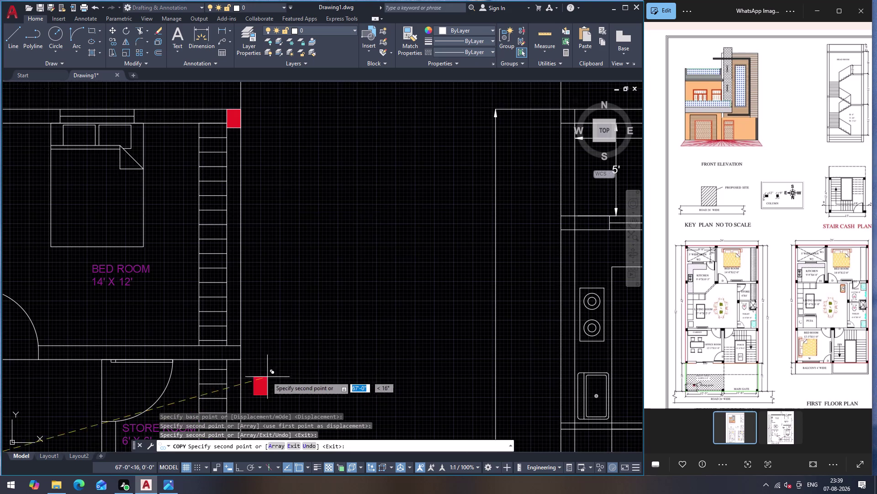
click(242, 348)
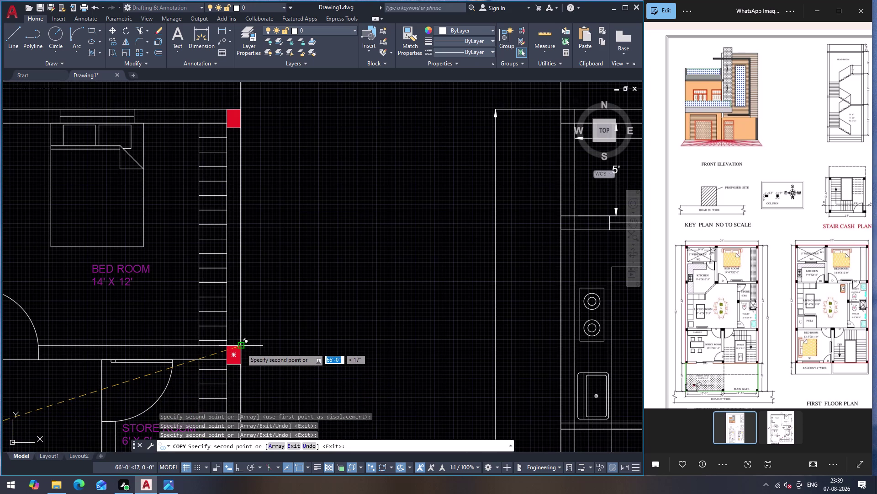
scroll(down, 3)
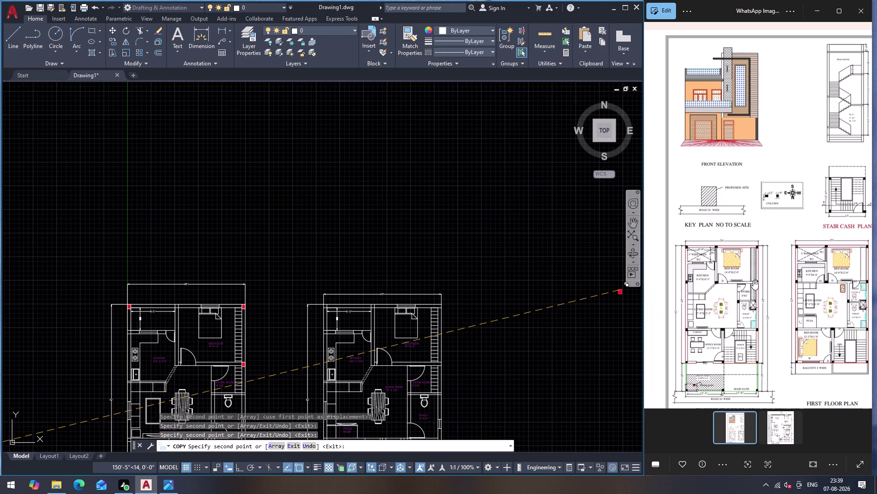
scroll(up, 3)
scroll(up, 3)
scroll(up, 3)
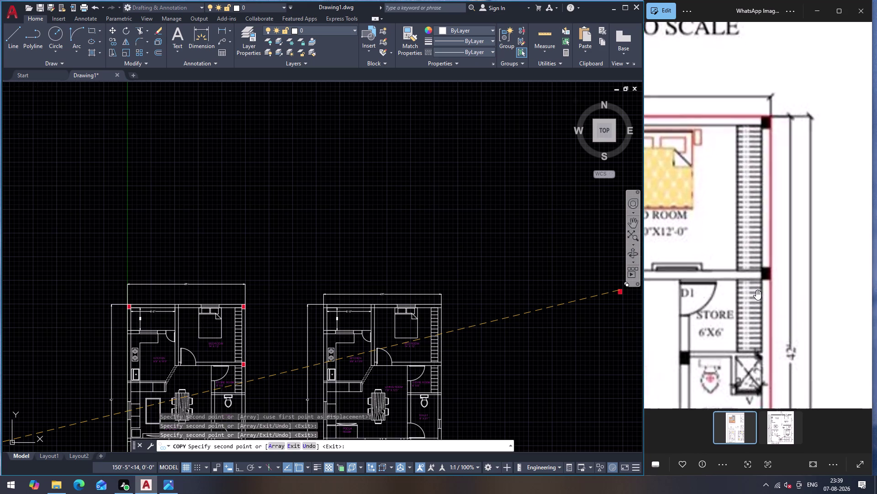
scroll(down, 3)
scroll(down, 3)
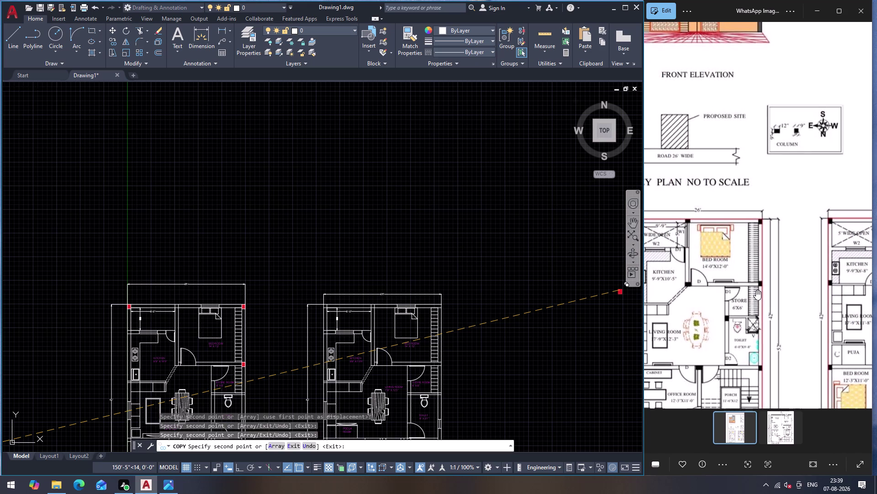
scroll(down, 3)
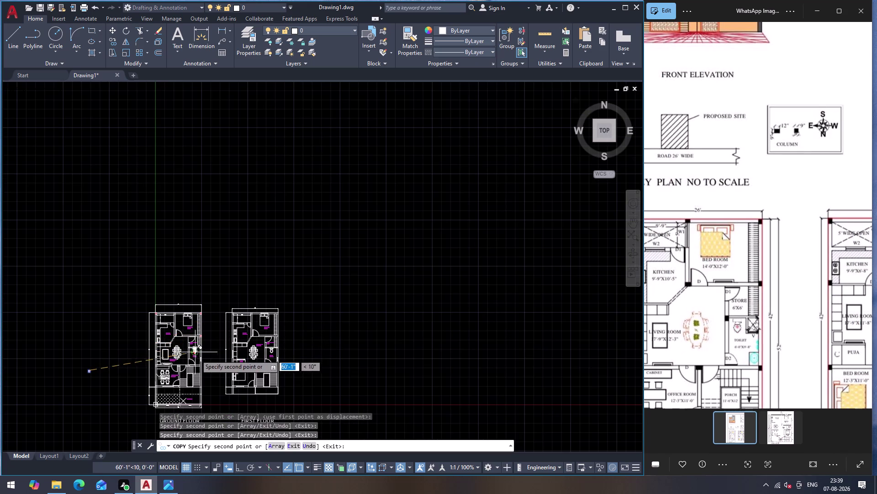
scroll(up, 3)
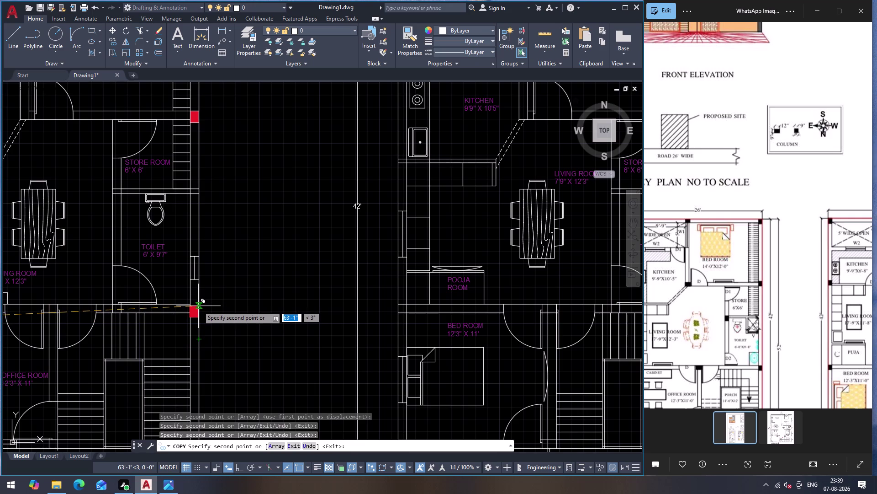
scroll(down, 3)
scroll(up, 3)
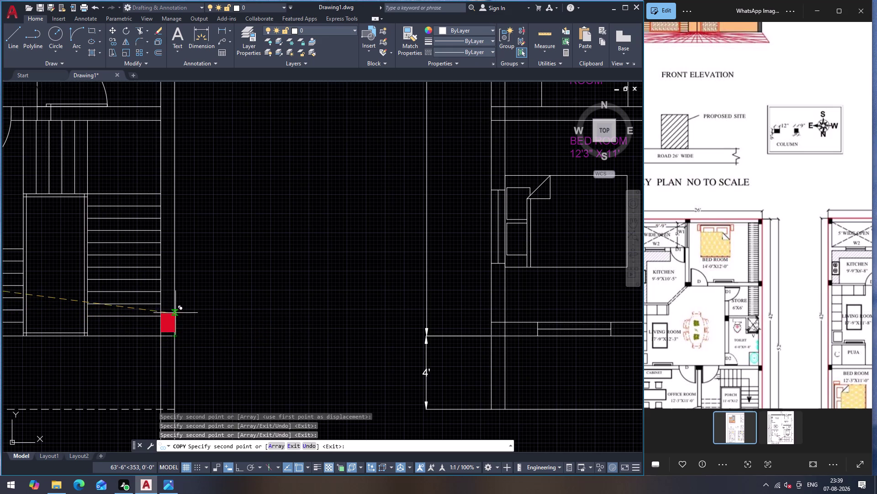
scroll(down, 3)
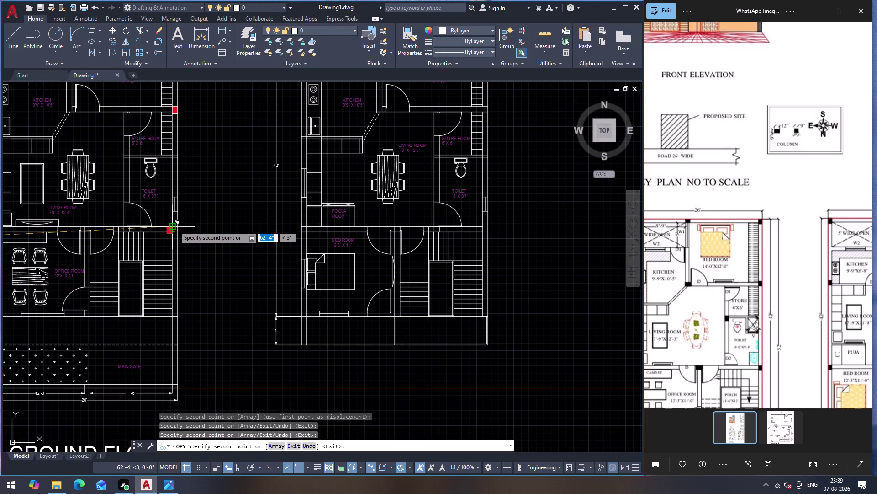
click(177, 226)
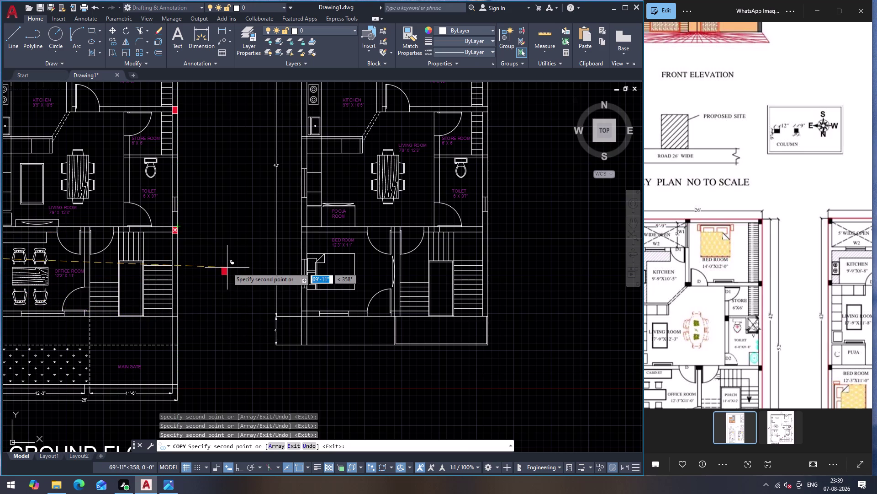
key(Escape)
scroll(up, 3)
scroll(down, 3)
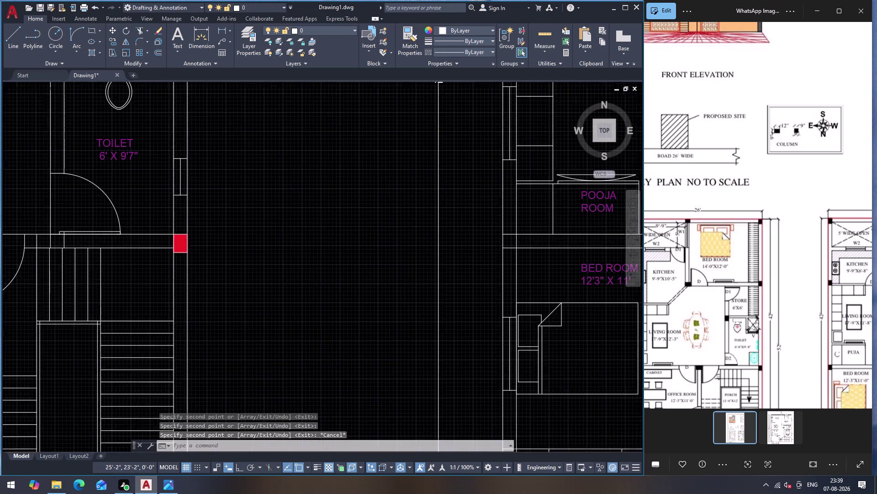
Zoom to the plan's top and cancel an accidental circle on the top-left column.
scroll(down, 3)
scroll(down, 3)
scroll(down, 3)
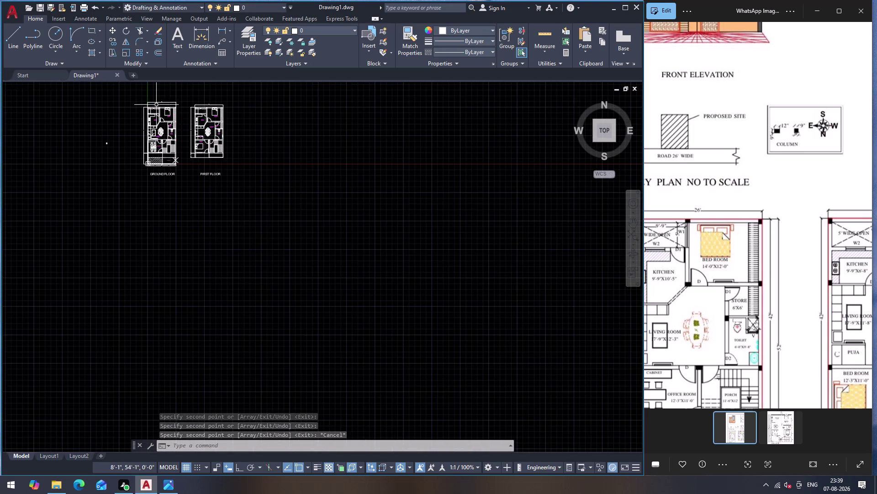
scroll(up, 3)
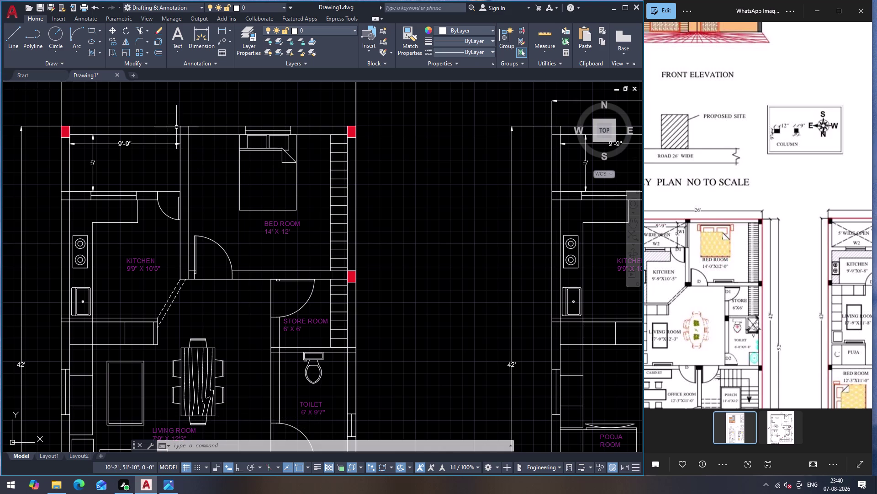
click(65, 128)
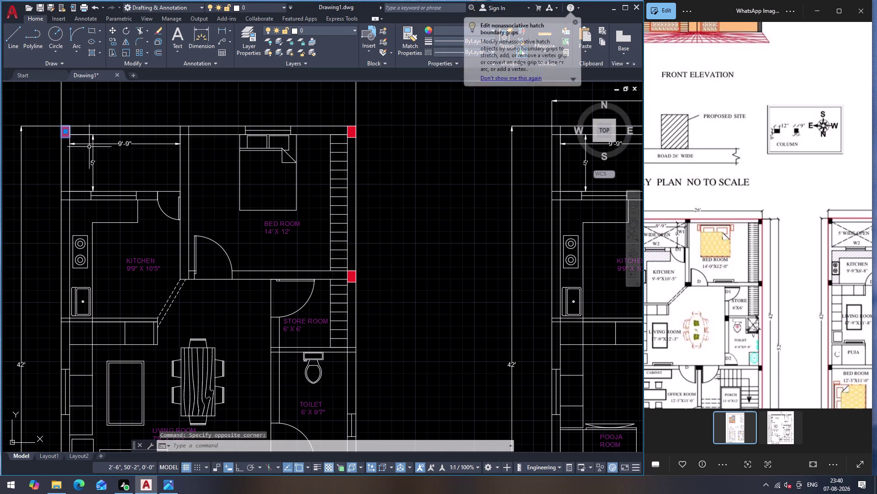
key(c)
key(Return)
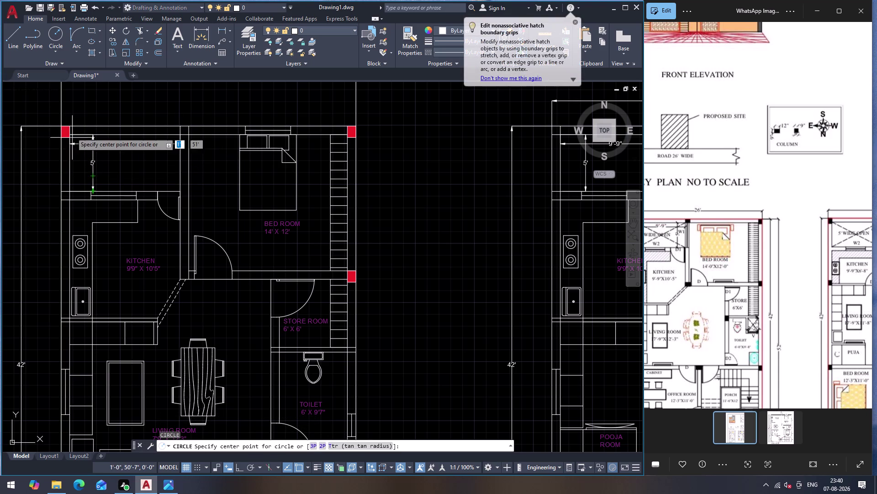
click(69, 126)
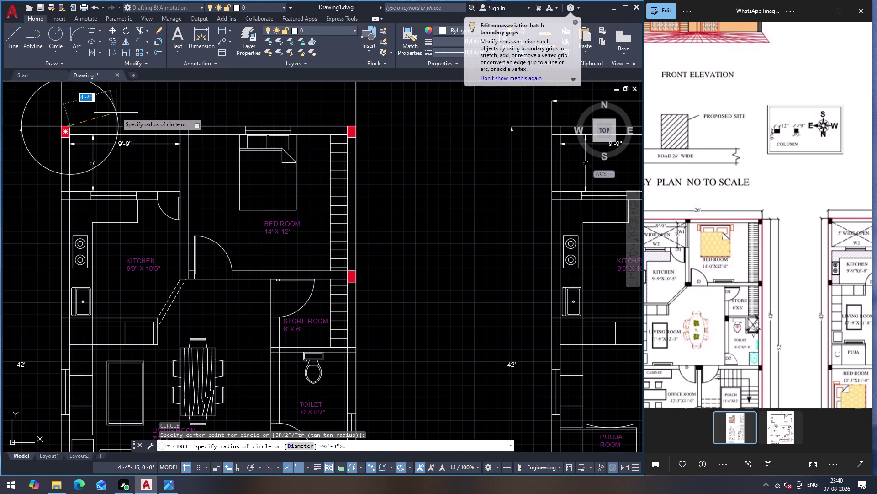
key(Escape)
Select the top-left red column and start copying it with CO.
click(67, 134)
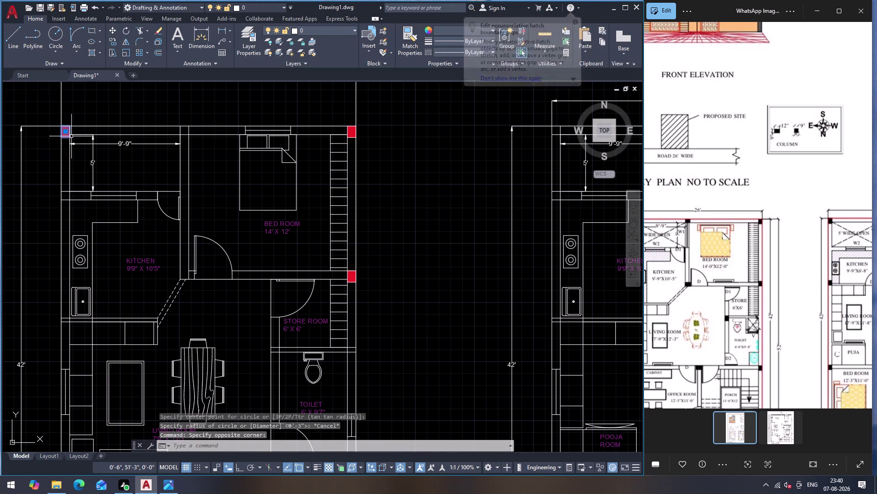
key(c)
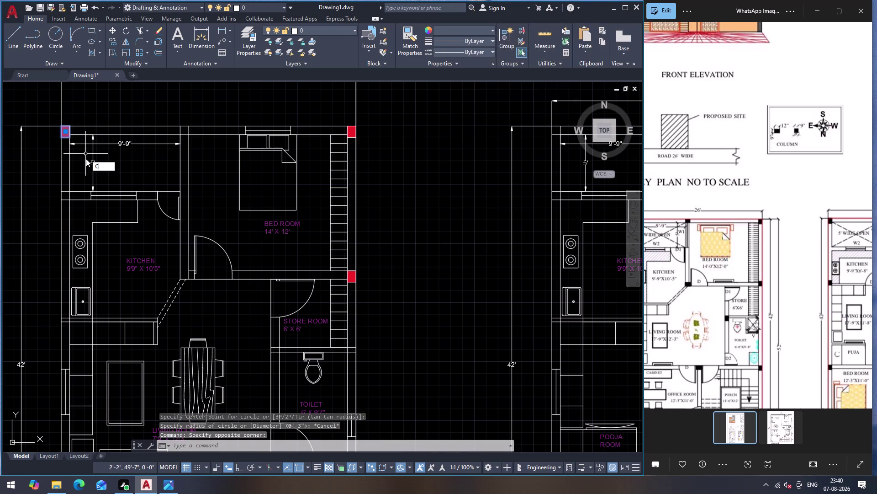
key(o)
key(Return)
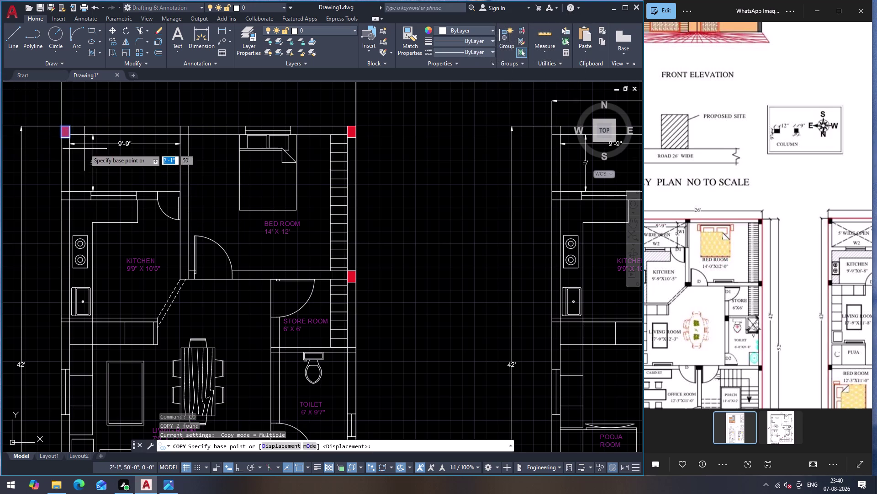
Place two copies of the top-left column above the top wall.
click(68, 127)
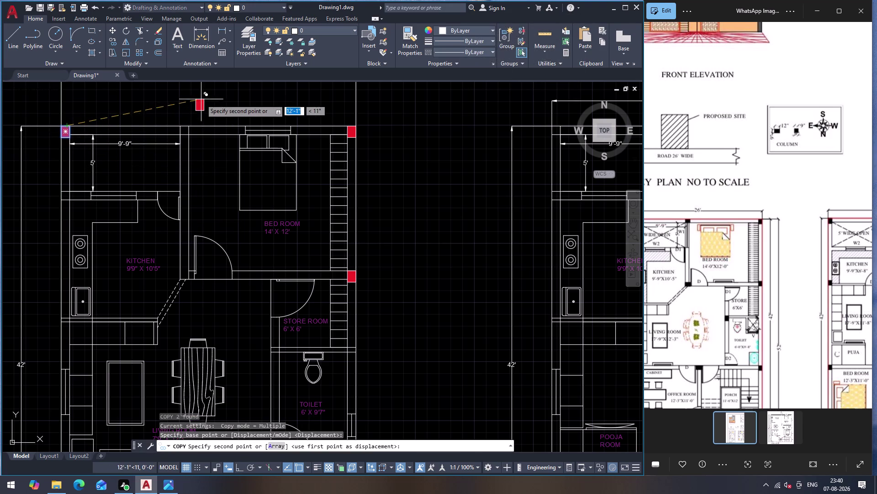
click(183, 107)
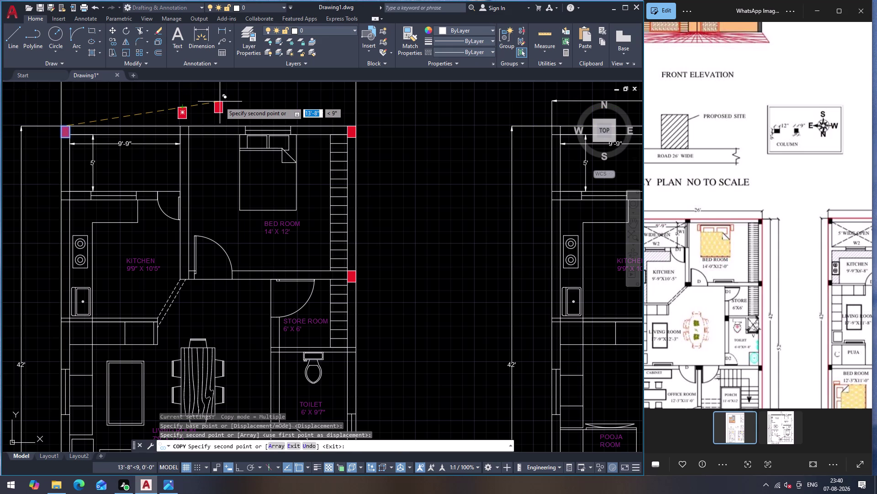
click(240, 112)
key(Escape)
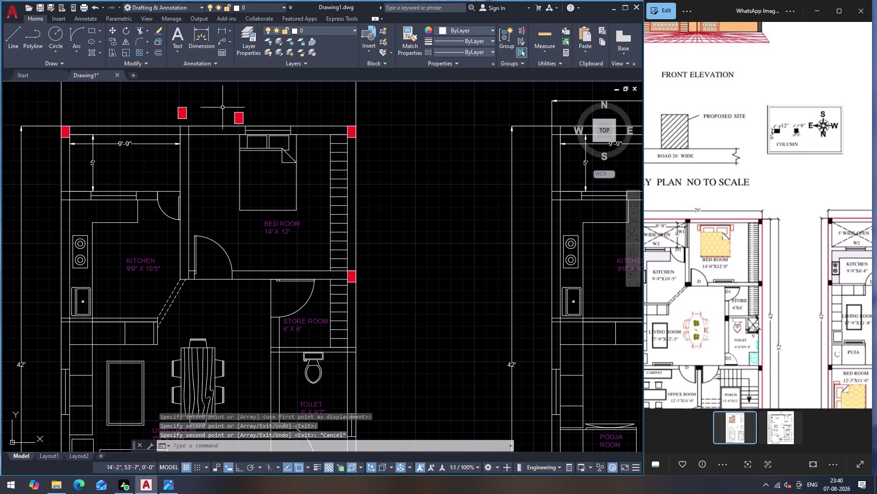
Rotate one copied column a quarter turn (90°).
click(158, 106)
click(197, 121)
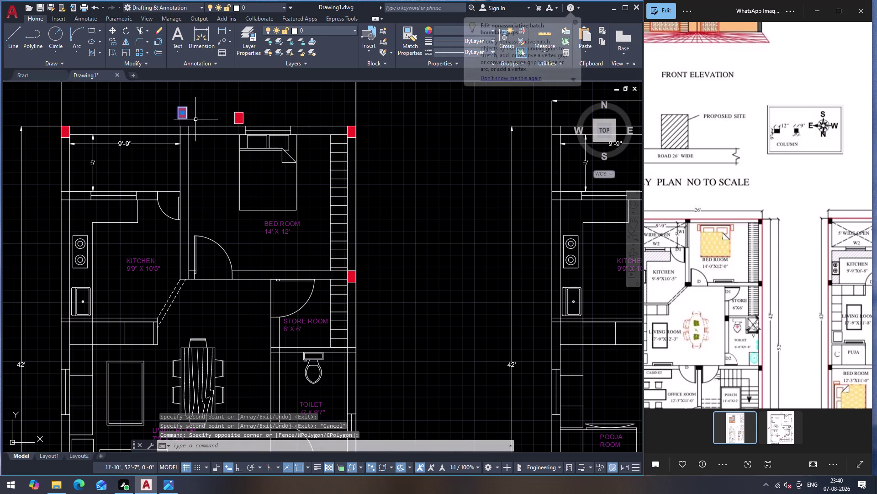
key(r)
key(o)
key(Return)
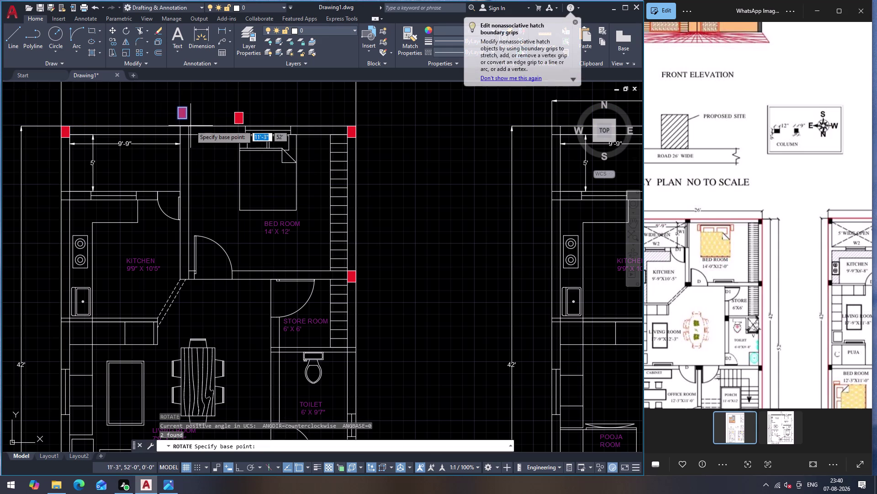
click(181, 107)
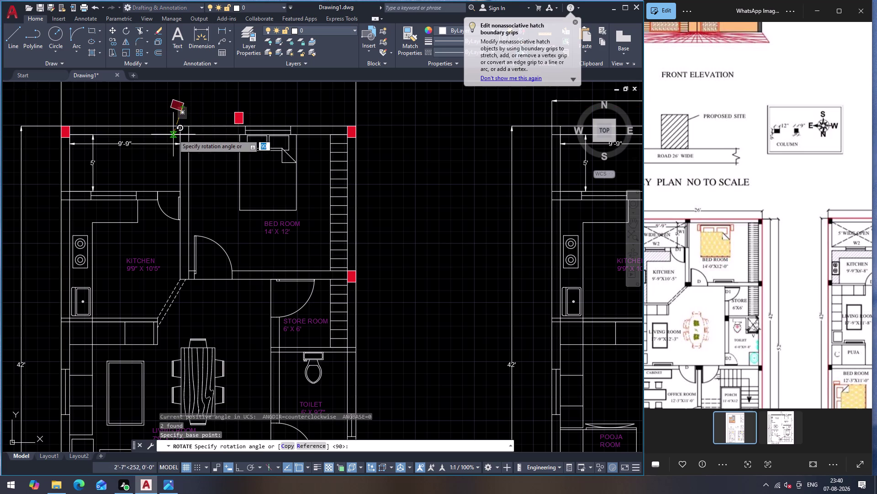
click(239, 469)
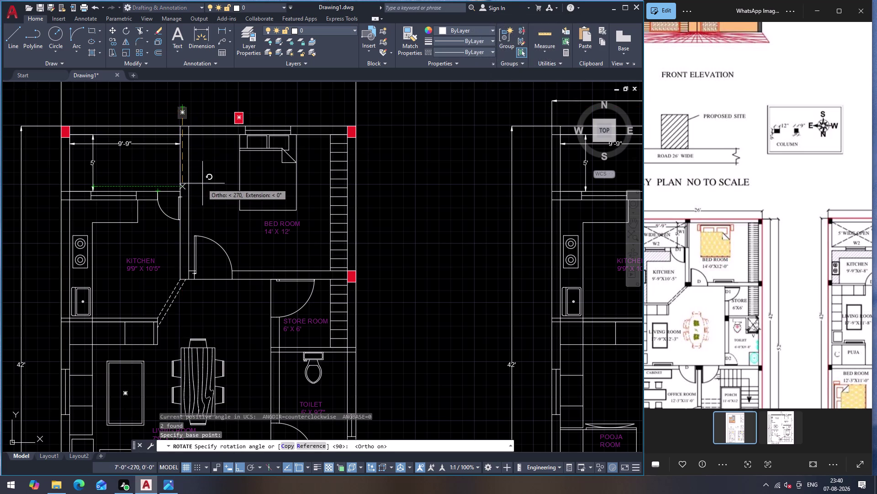
click(203, 183)
click(168, 94)
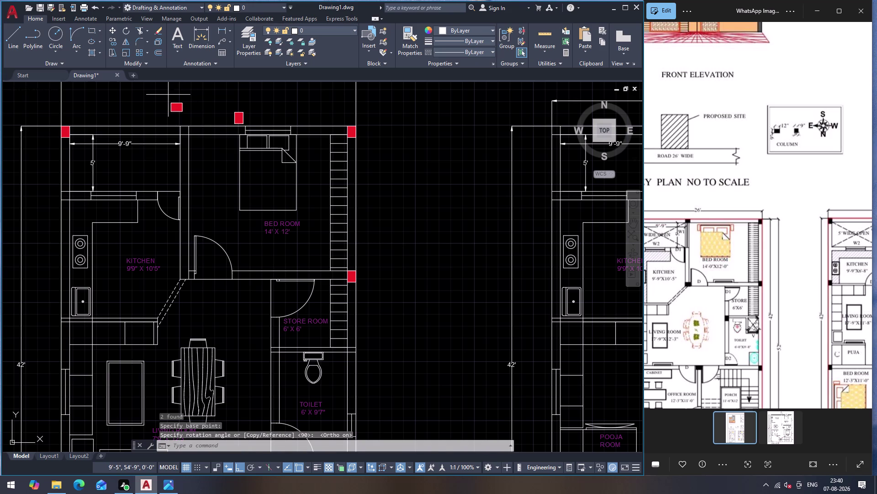
Move the rotated column from its top edge onto the top wall line.
click(203, 120)
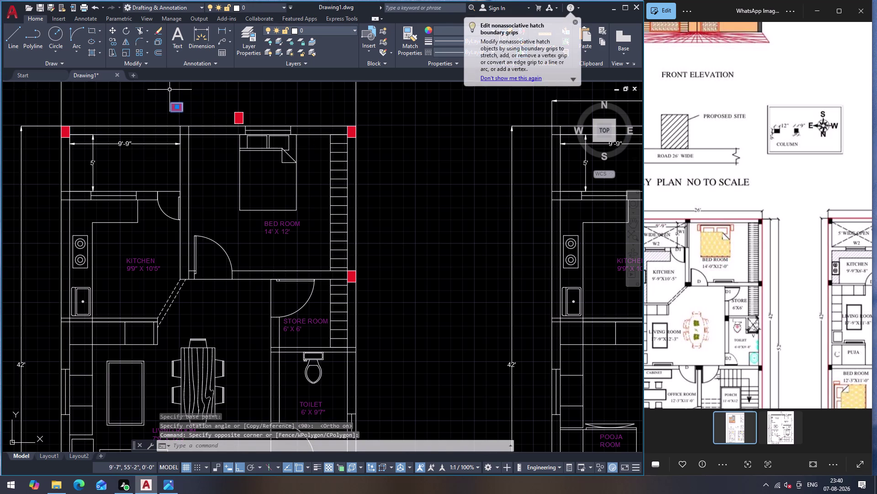
scroll(up, 3)
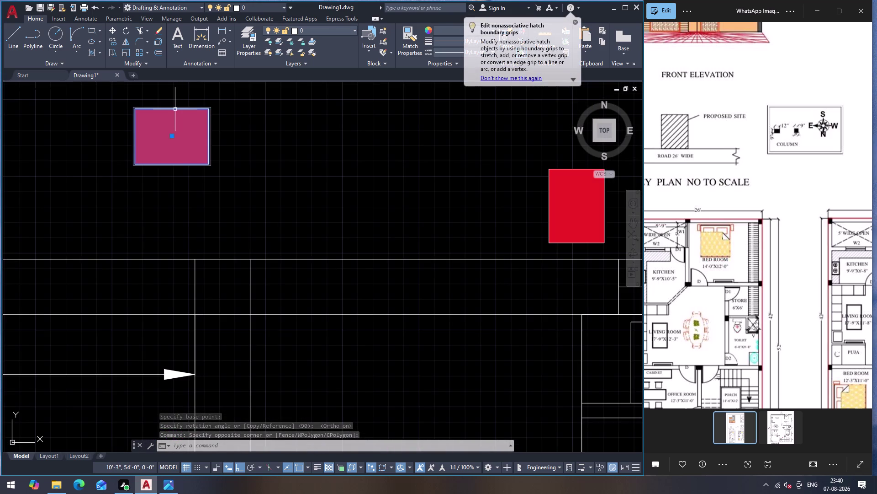
key(m)
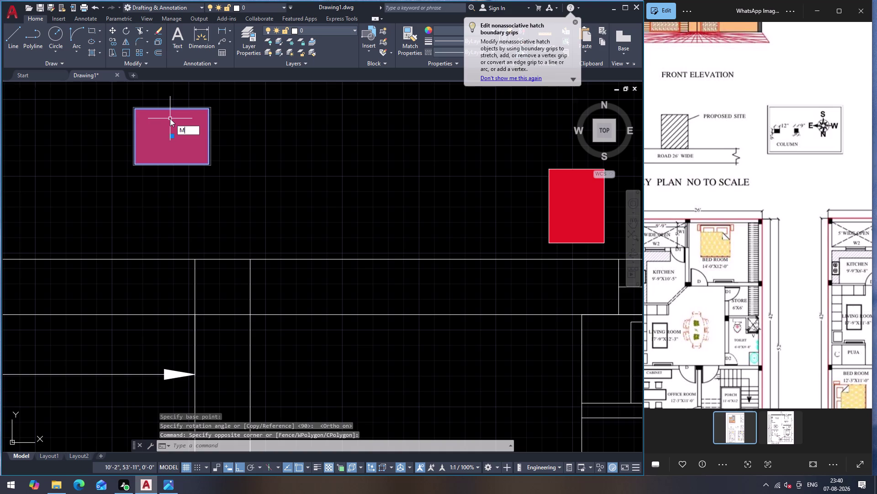
key(Return)
click(174, 110)
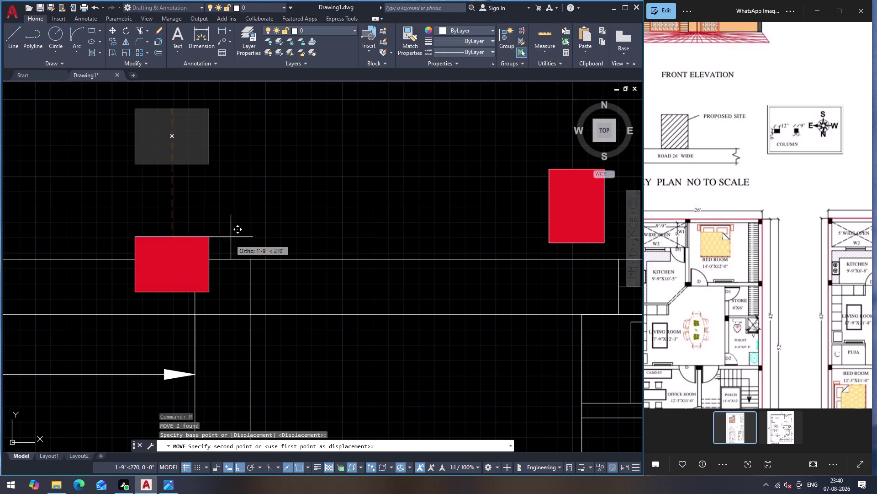
click(219, 259)
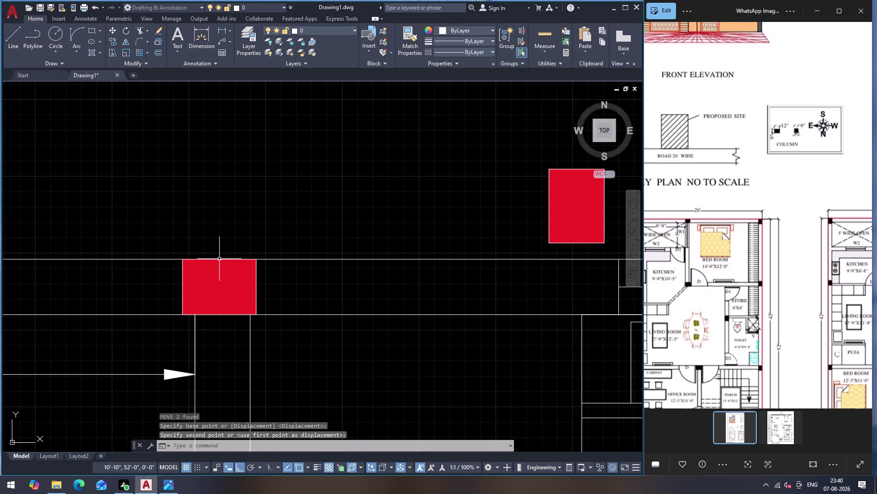
Select the red column at the bedroom wall junction.
scroll(down, 3)
scroll(down, 3)
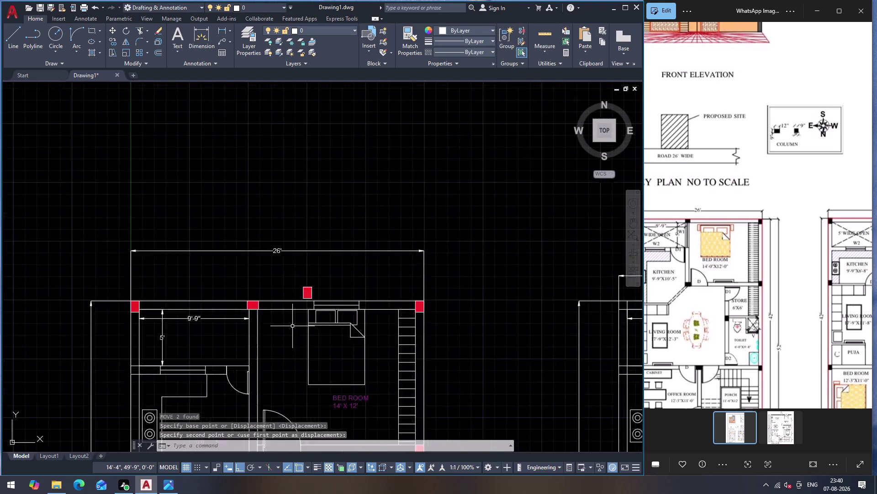
scroll(down, 3)
scroll(up, 3)
scroll(down, 3)
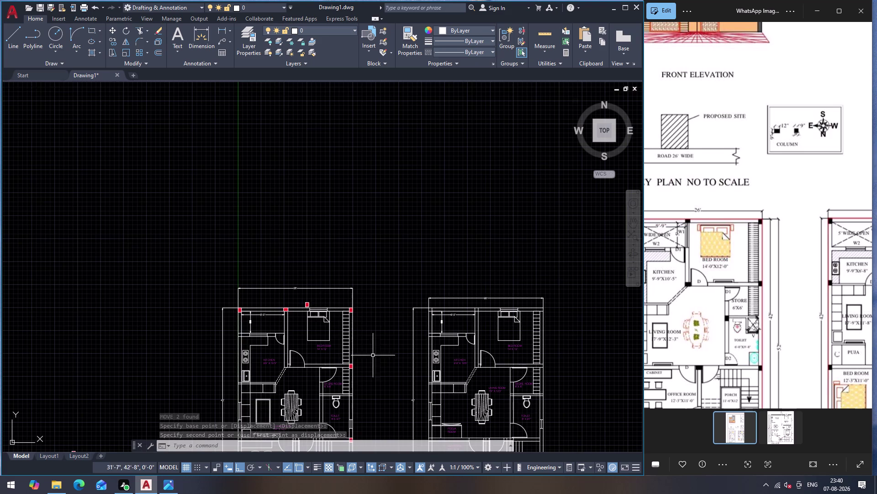
scroll(up, 3)
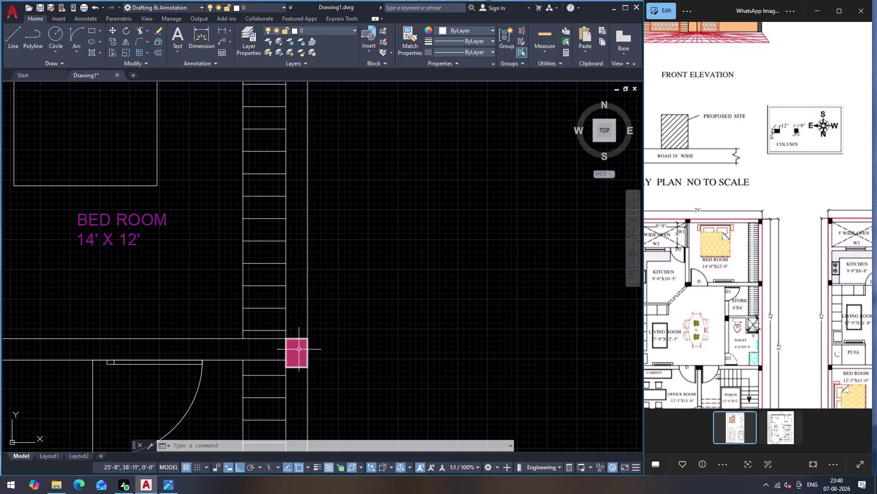
click(298, 349)
scroll(down, 3)
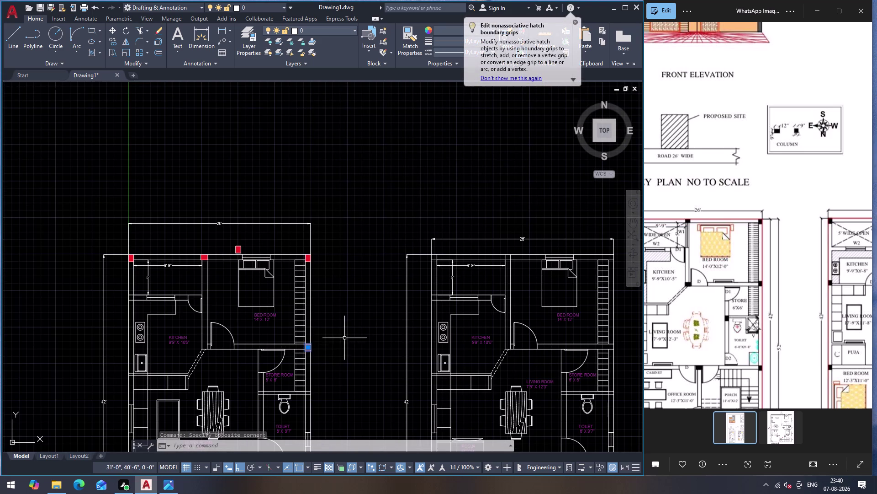
Rotate the selected red column about its pivot point.
key(r)
key(o)
key(Return)
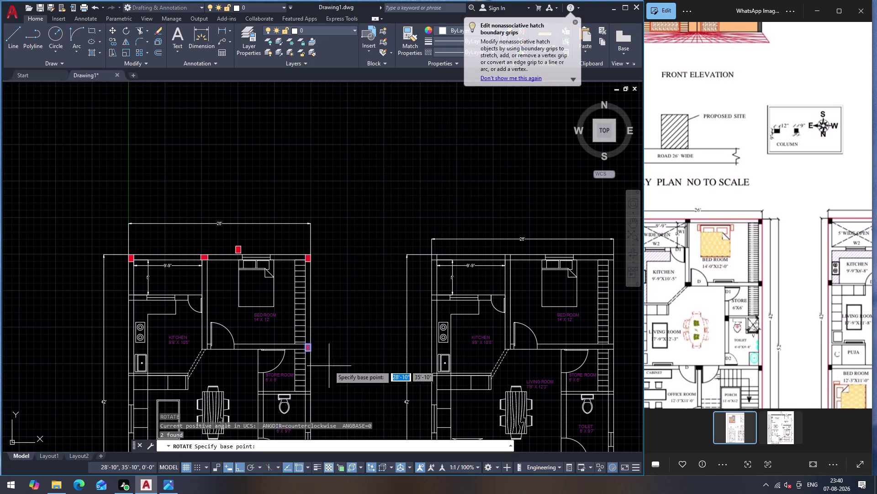
scroll(up, 3)
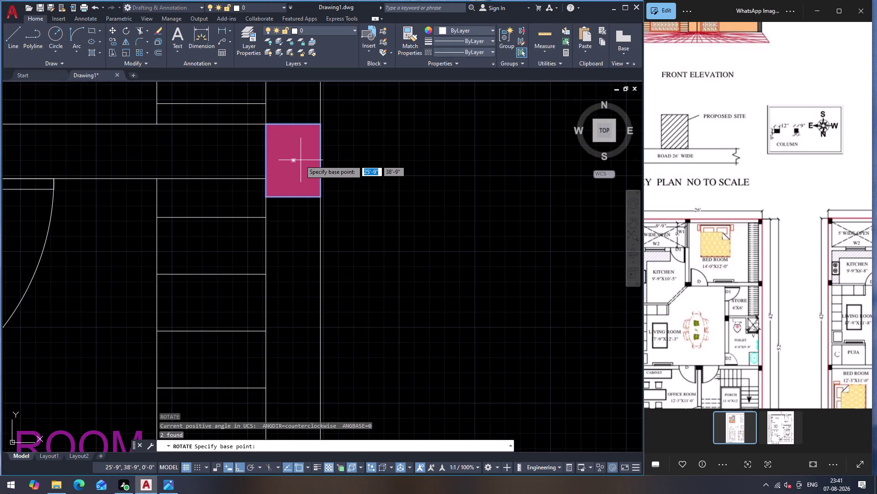
click(296, 161)
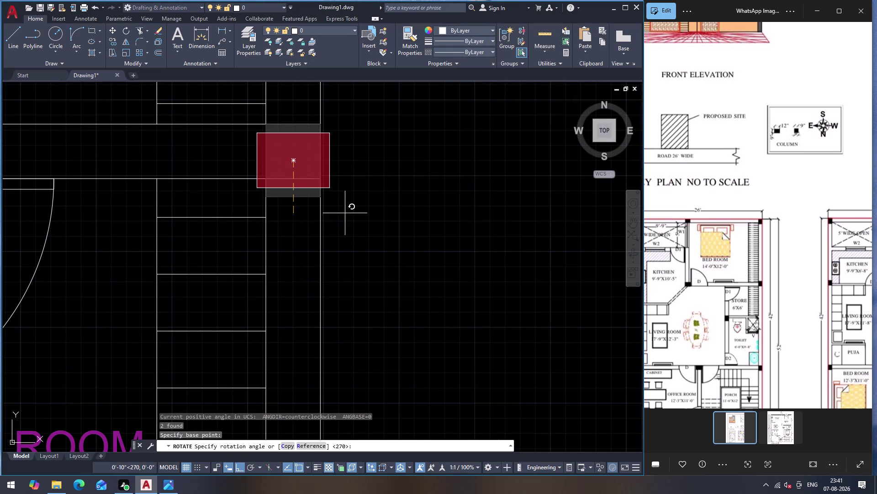
click(306, 282)
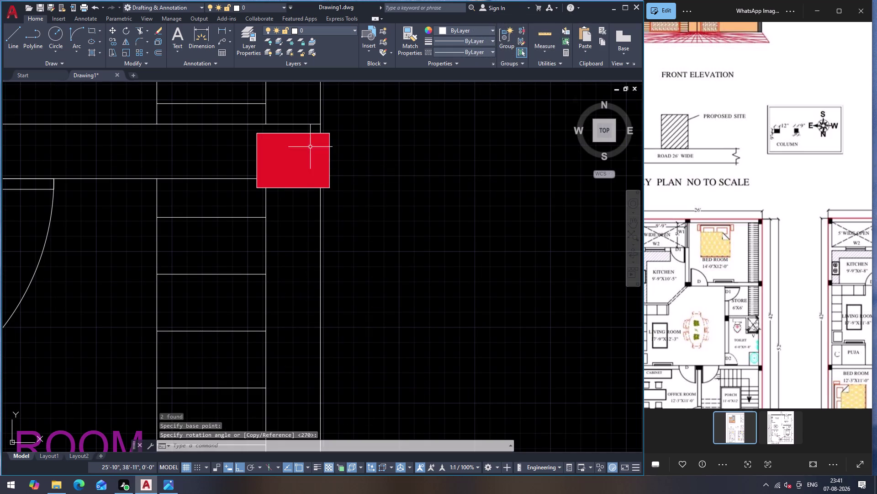
click(316, 134)
Move the column by its corner flush into the right wall corner.
key(m)
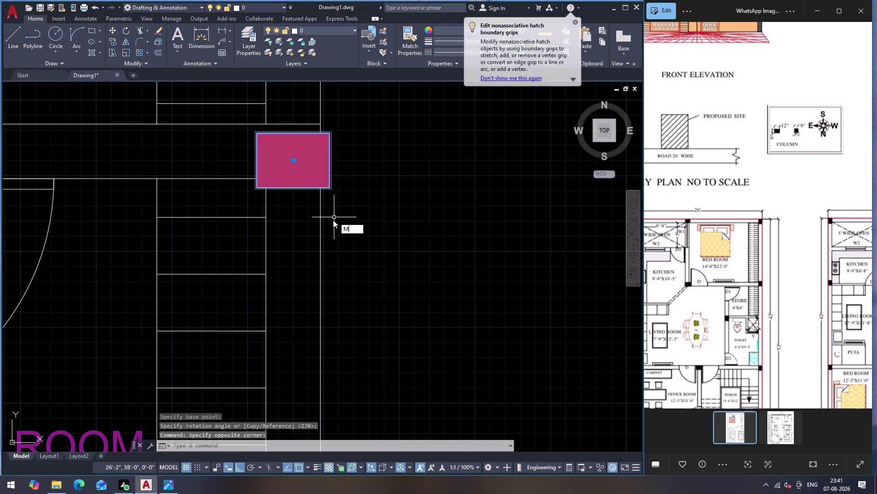
key(Return)
click(331, 133)
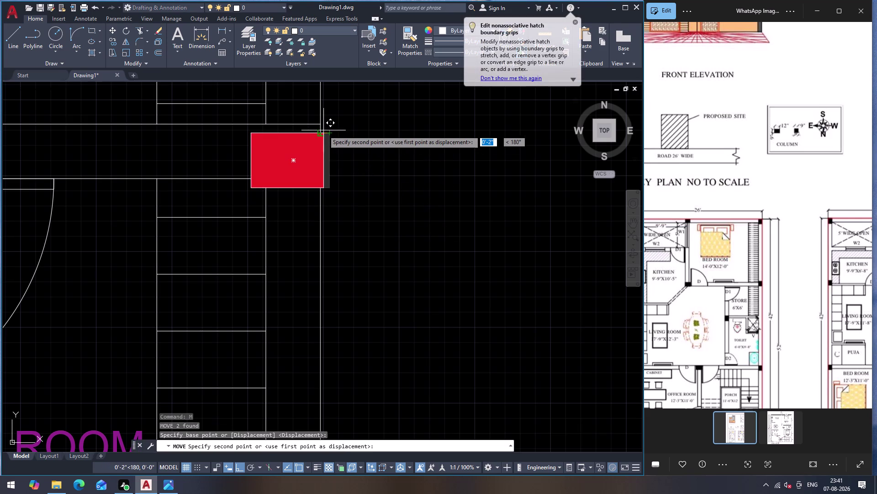
click(320, 126)
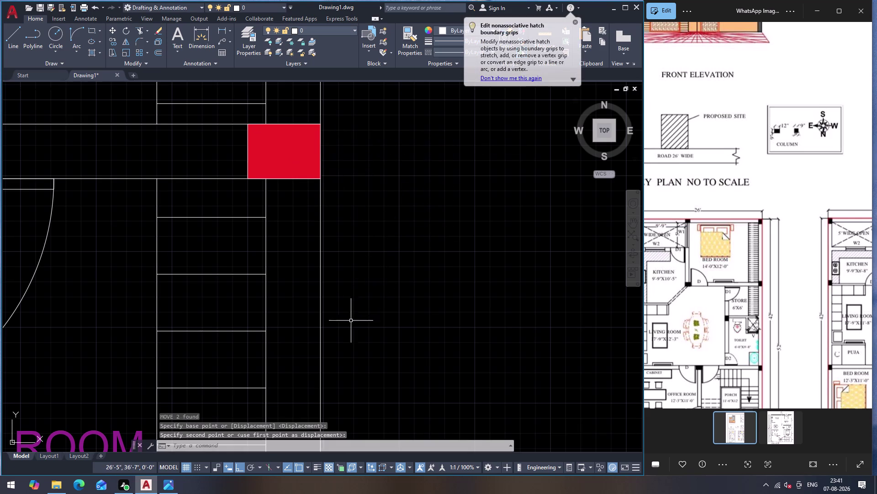
key(Escape)
scroll(down, 3)
scroll(down, 3)
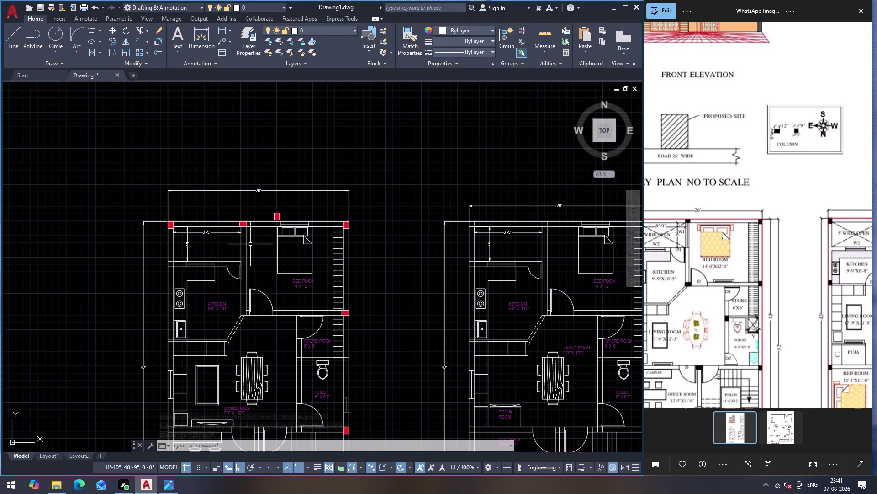
Copy the top-left column to the kitchen wall junction.
scroll(up, 3)
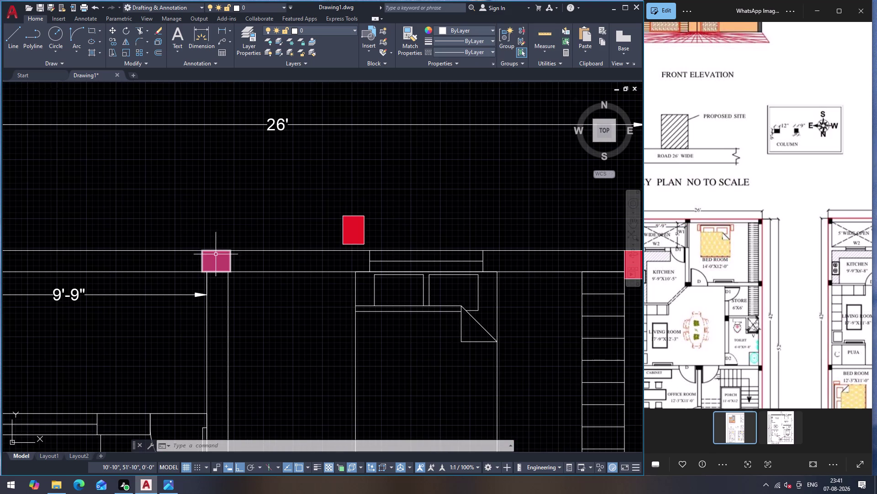
click(217, 255)
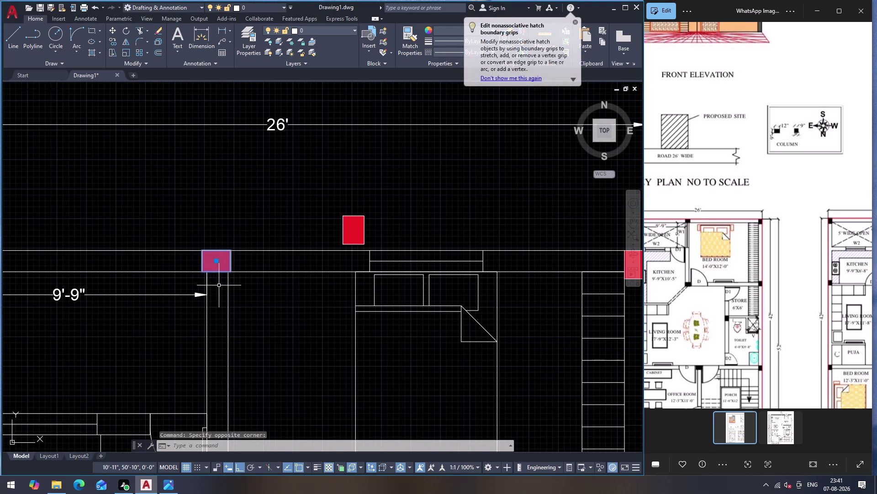
key(m)
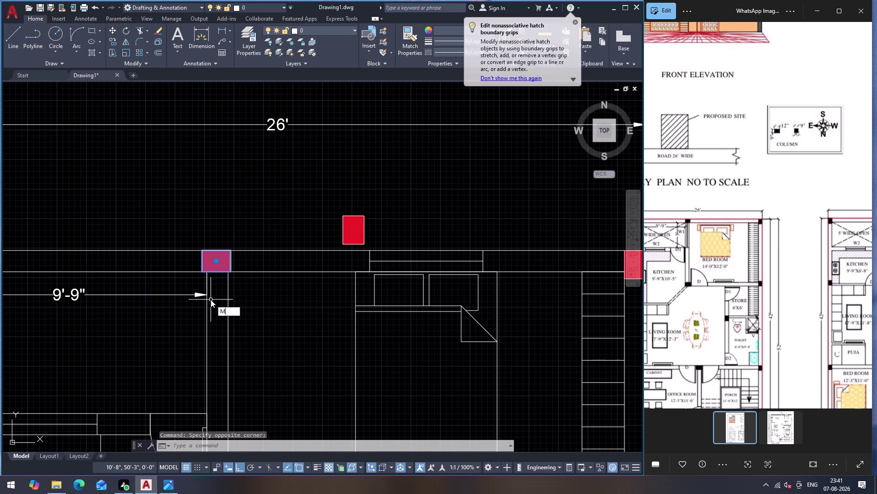
key(BackSpace)
text(CO)
key(Return)
click(231, 249)
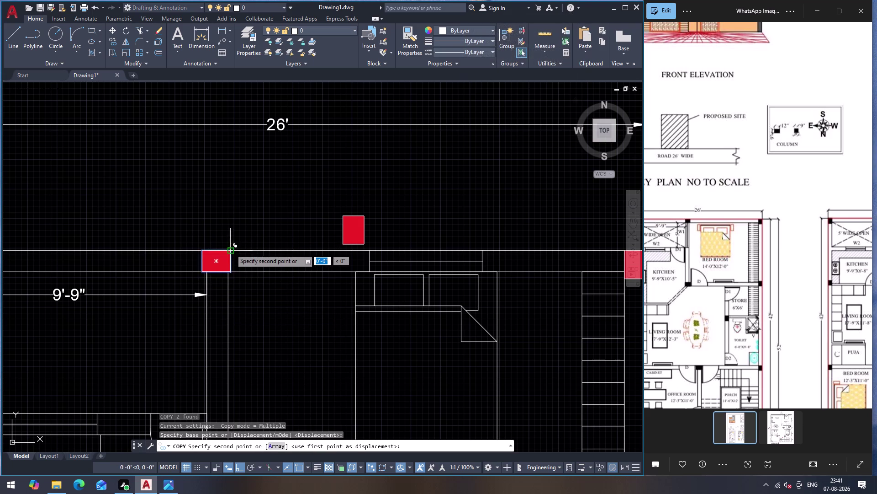
scroll(down, 3)
scroll(up, 3)
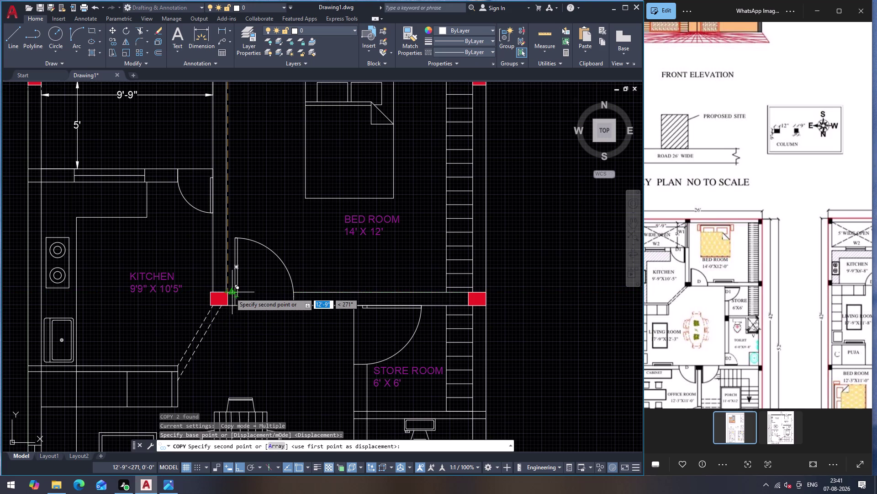
click(227, 294)
key(Escape)
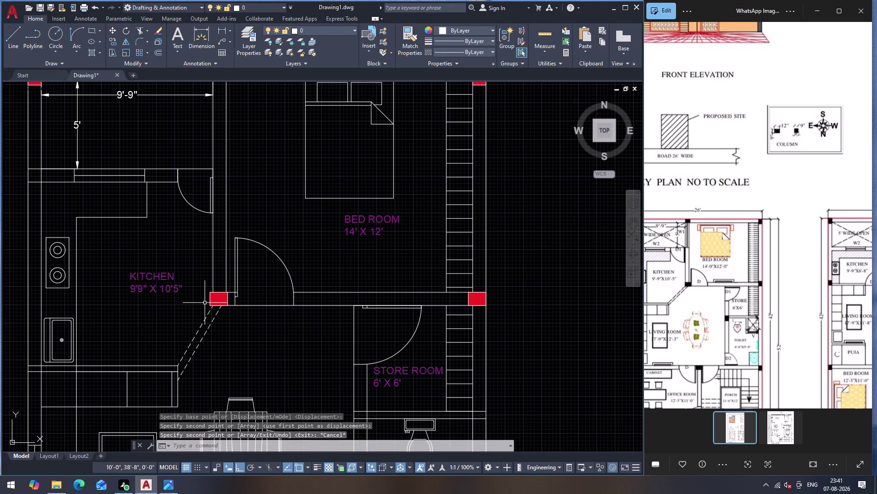
Move the large red column left so it aligns with the wall line.
scroll(up, 3)
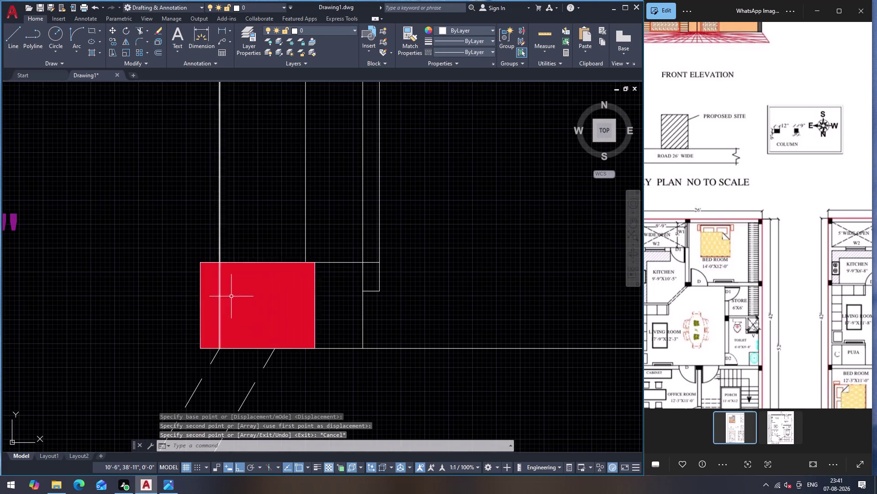
click(206, 279)
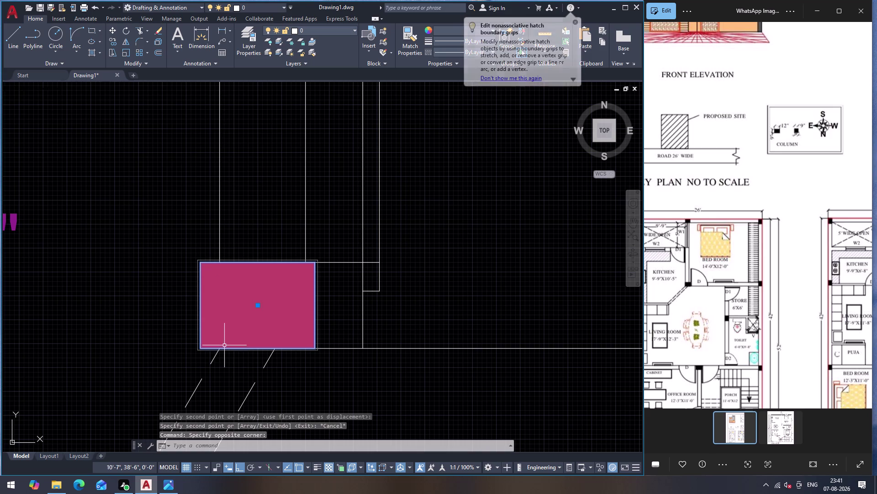
key(m)
key(Return)
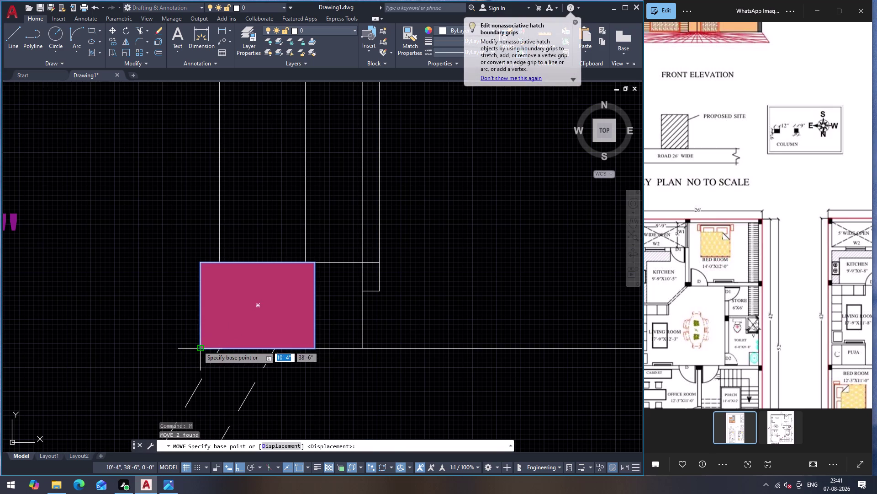
click(198, 346)
click(219, 347)
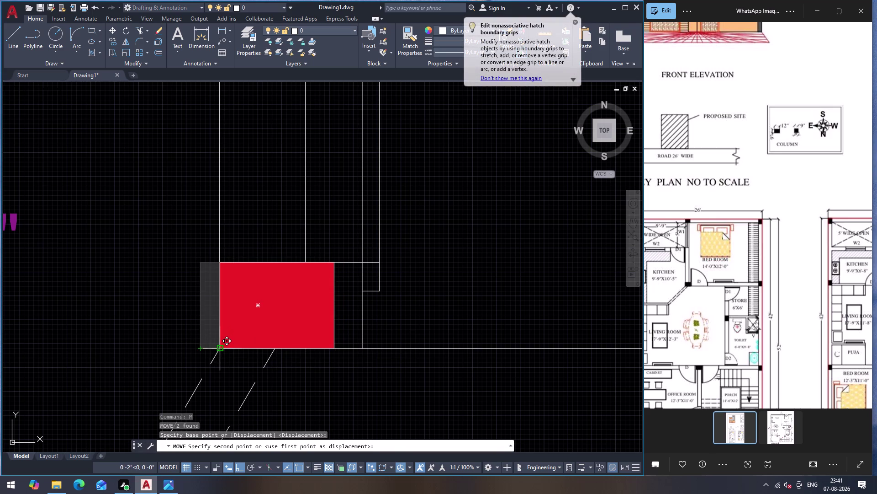
scroll(down, 3)
scroll(down, 3)
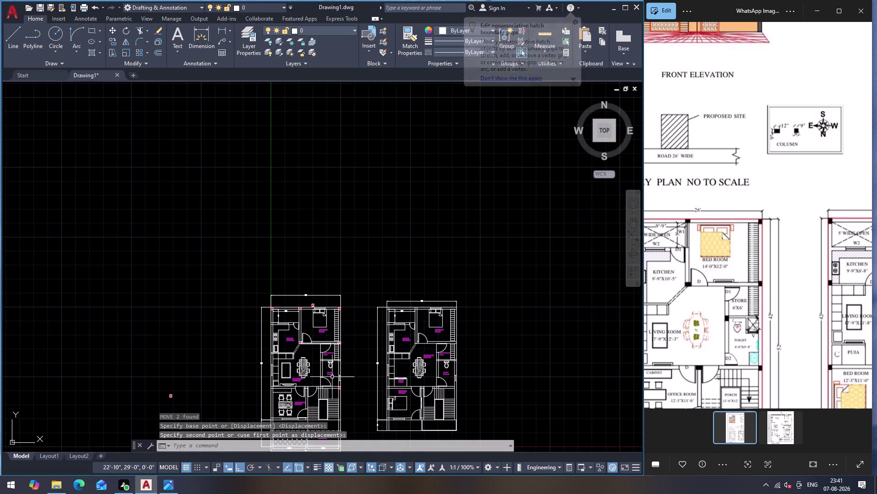
scroll(up, 3)
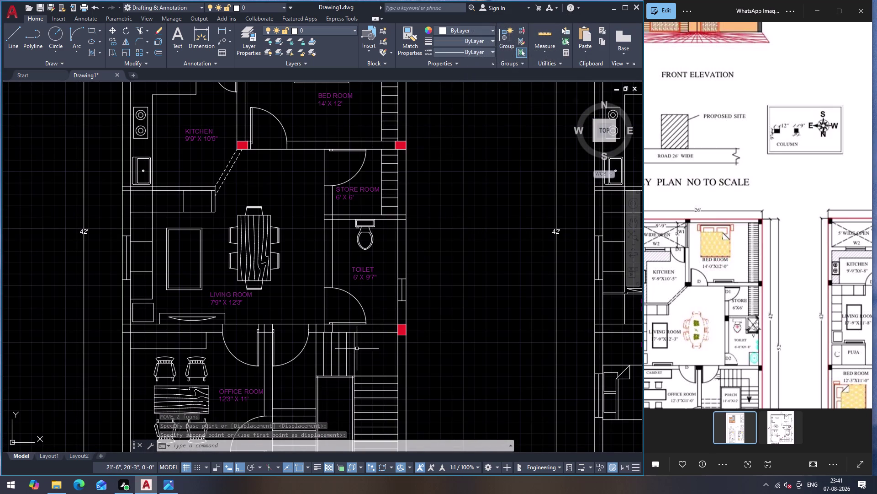
scroll(down, 3)
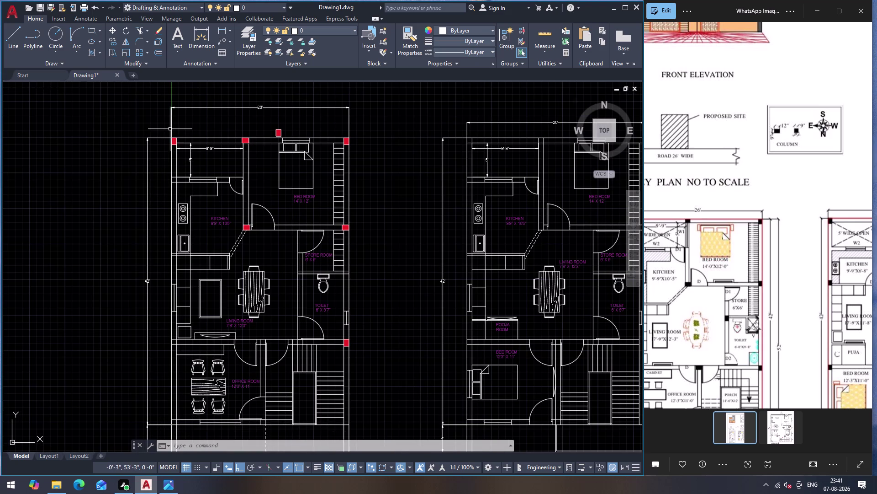
Move the top-left column down to the kitchen's left wall junction.
scroll(up, 3)
click(175, 142)
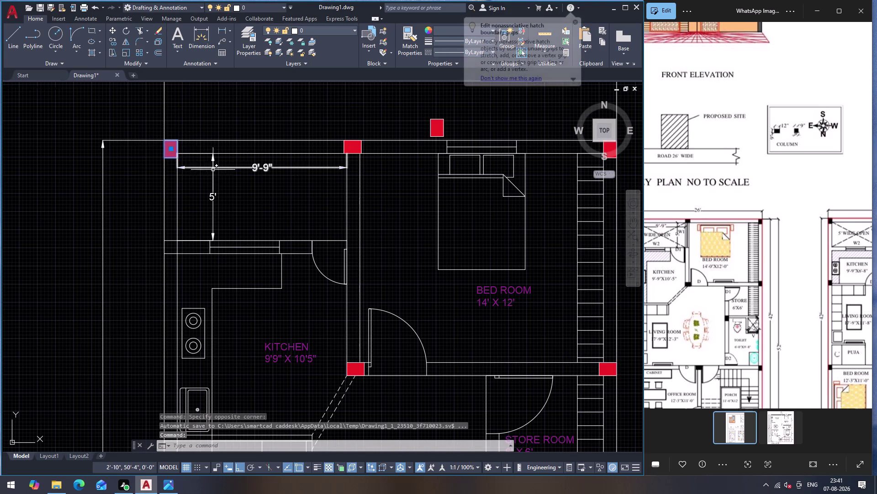
key(m)
key(Return)
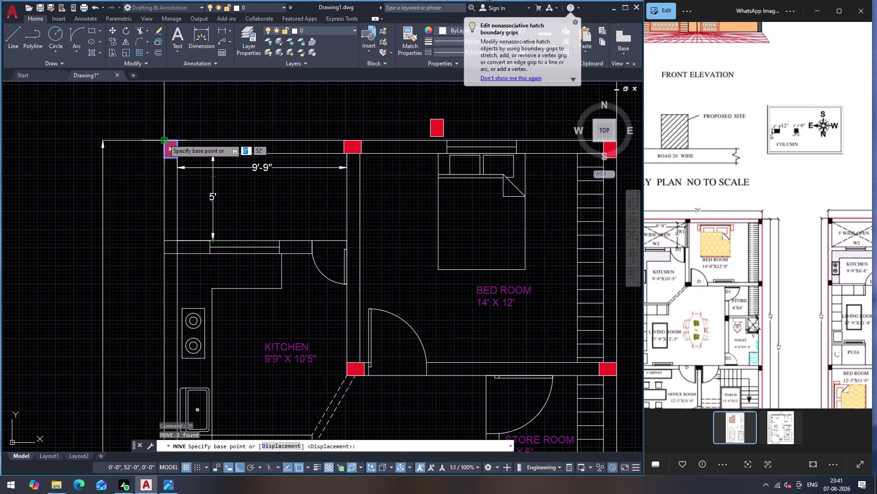
click(164, 139)
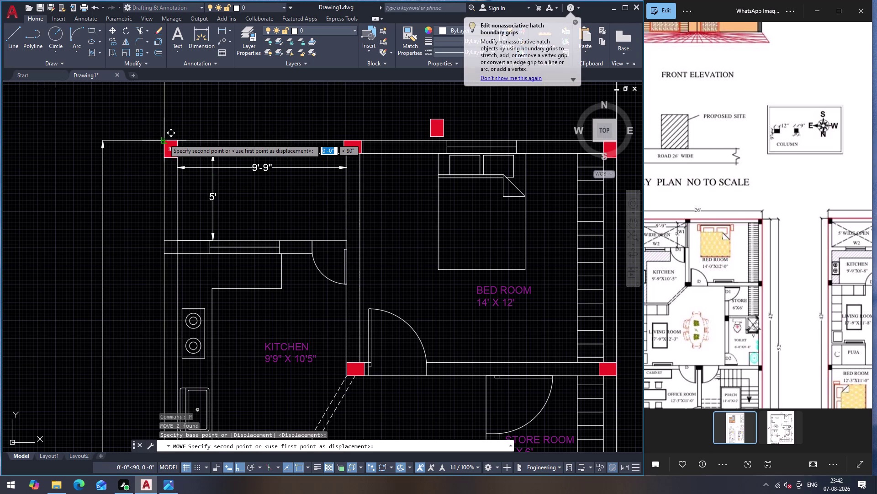
click(166, 239)
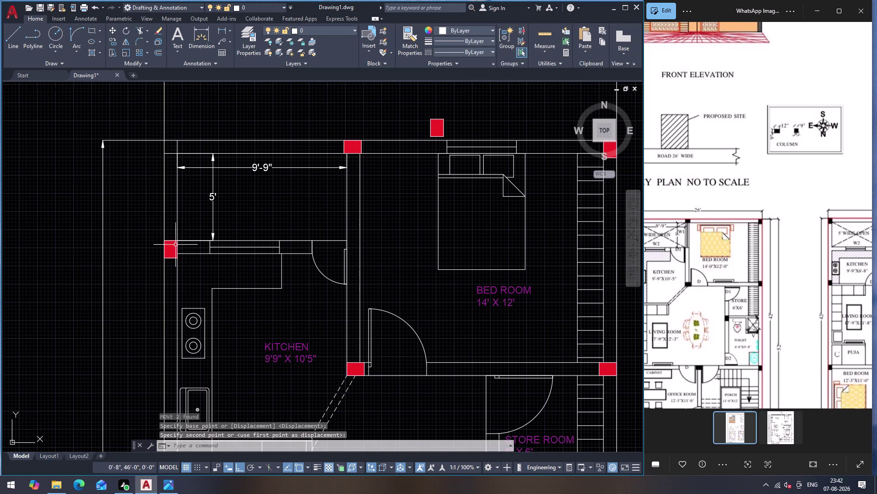
Copy the moved column back up to the top-left corner.
click(171, 248)
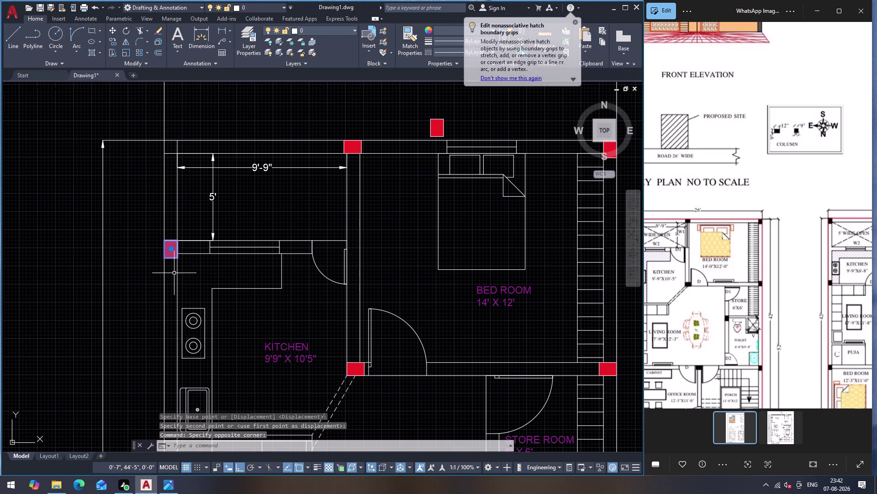
key(c)
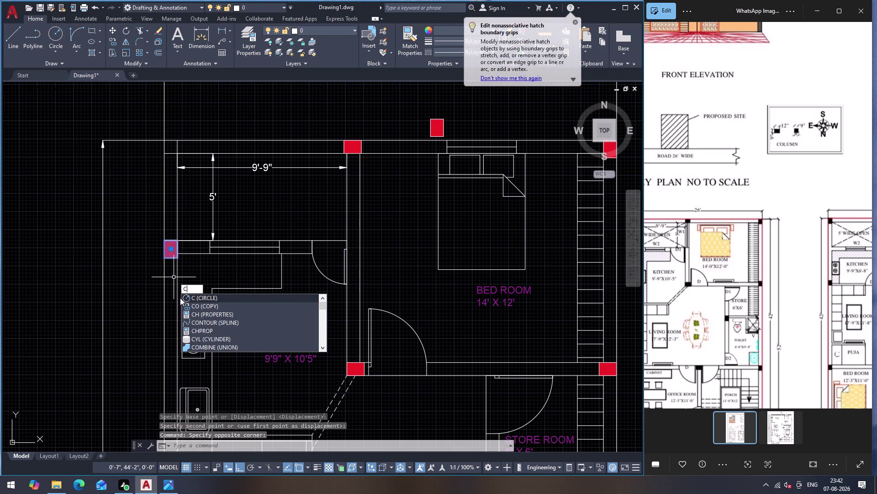
key(o)
key(Return)
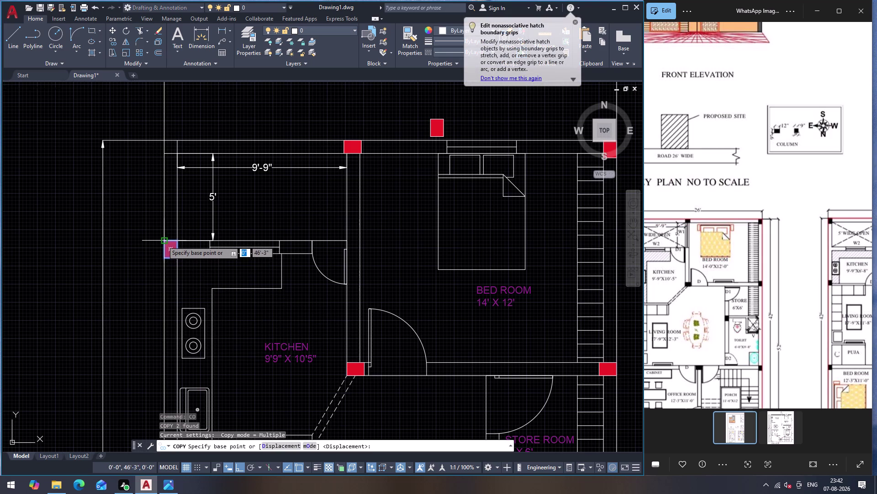
click(163, 241)
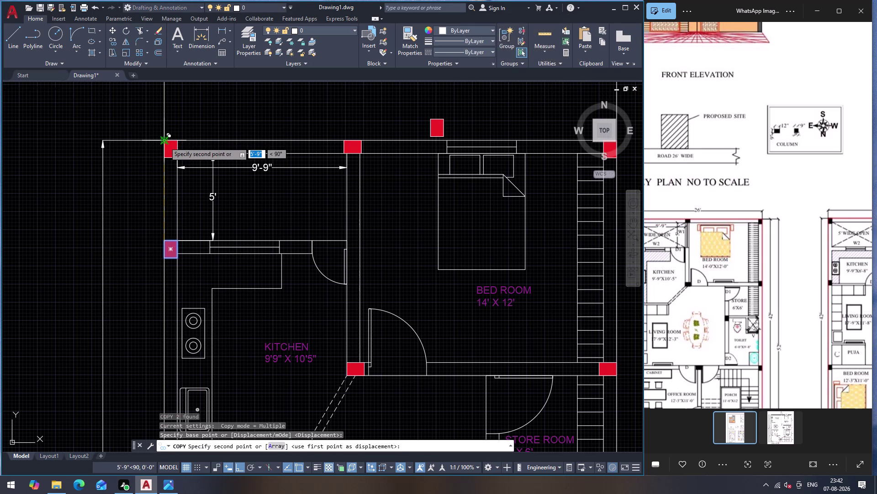
click(165, 142)
scroll(down, 3)
scroll(up, 3)
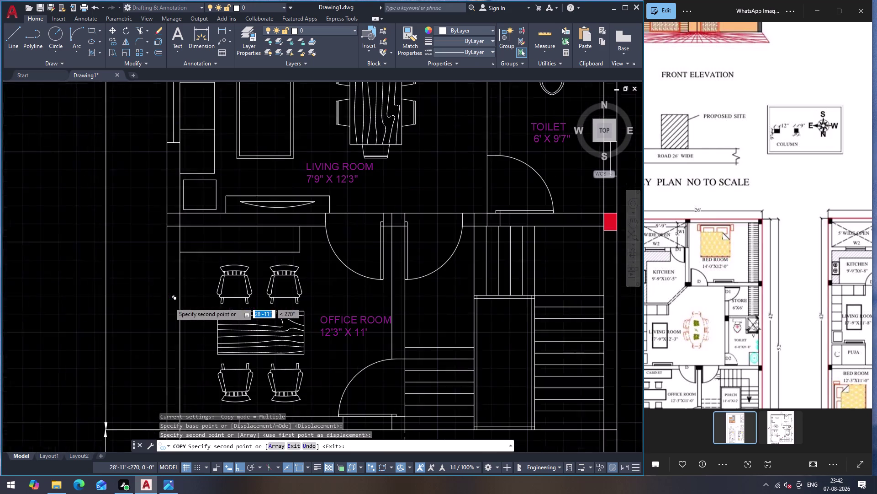
click(167, 216)
scroll(down, 3)
scroll(up, 3)
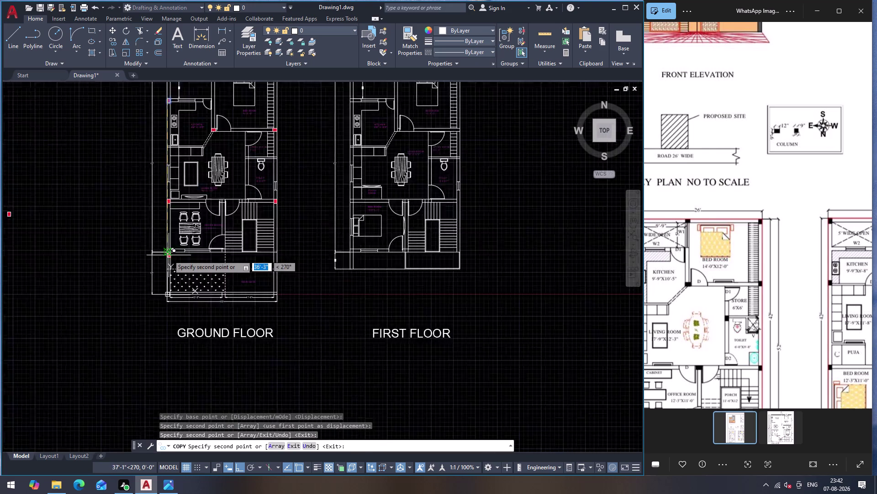
Place a column copy on the wall below the office room and rotate it.
scroll(up, 3)
click(155, 228)
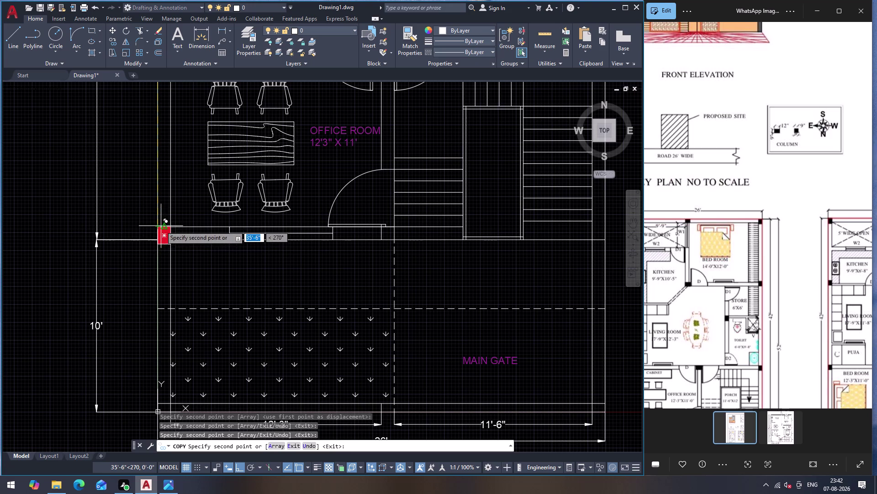
key(Escape)
click(168, 242)
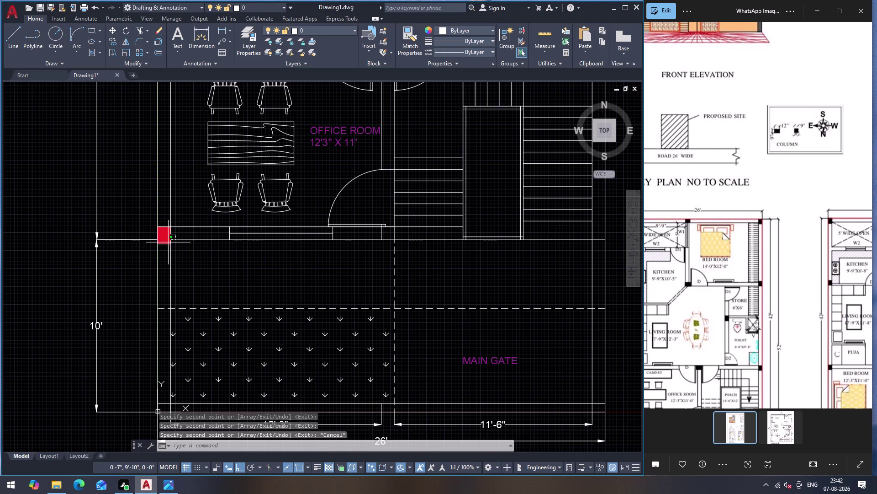
key(r)
key(o)
key(Return)
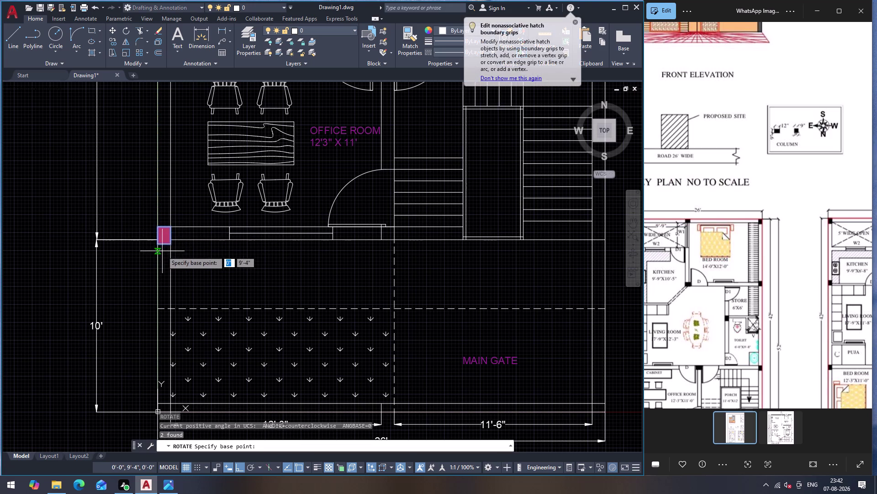
click(159, 233)
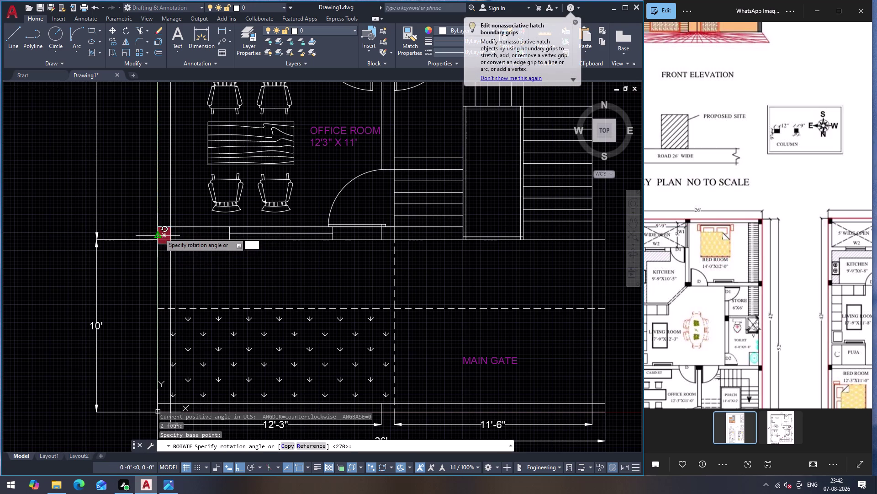
click(136, 181)
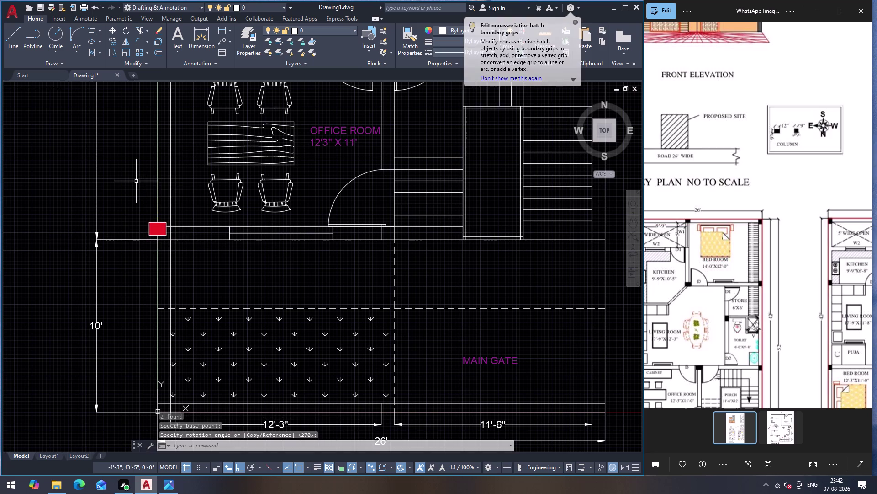
Move the red column by the office room onto the wall corner endpoint.
click(155, 233)
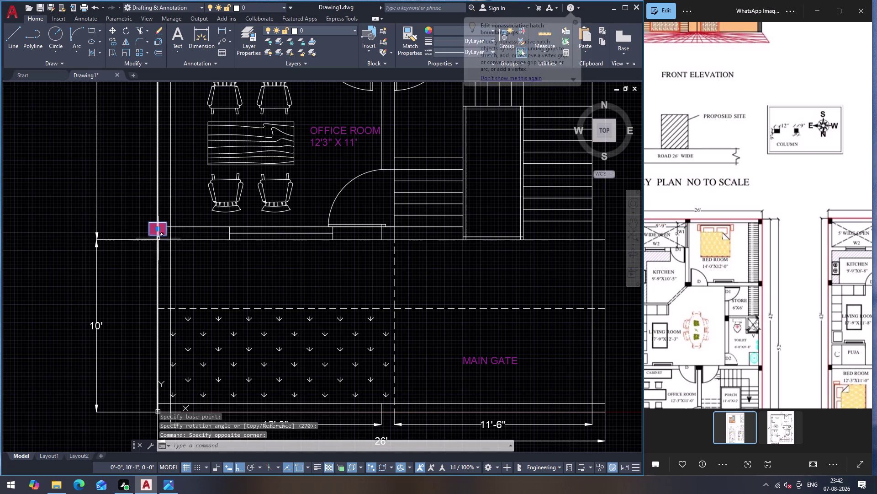
key(m)
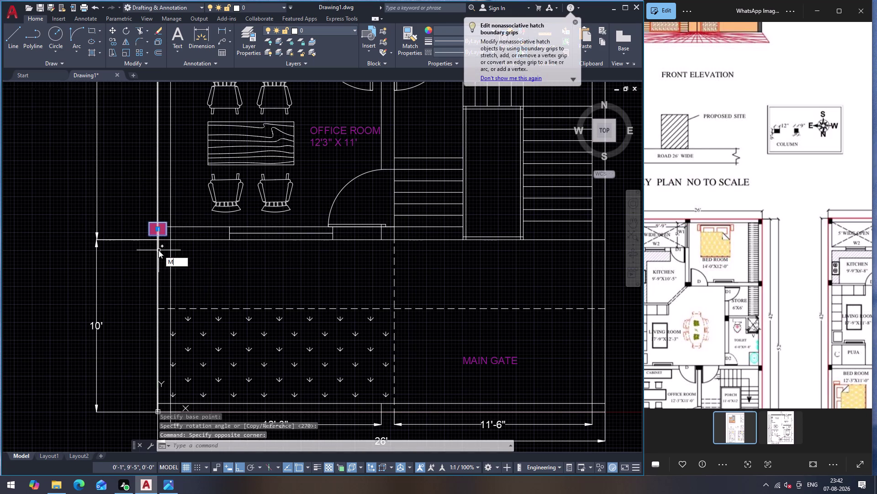
key(Return)
click(151, 237)
click(161, 242)
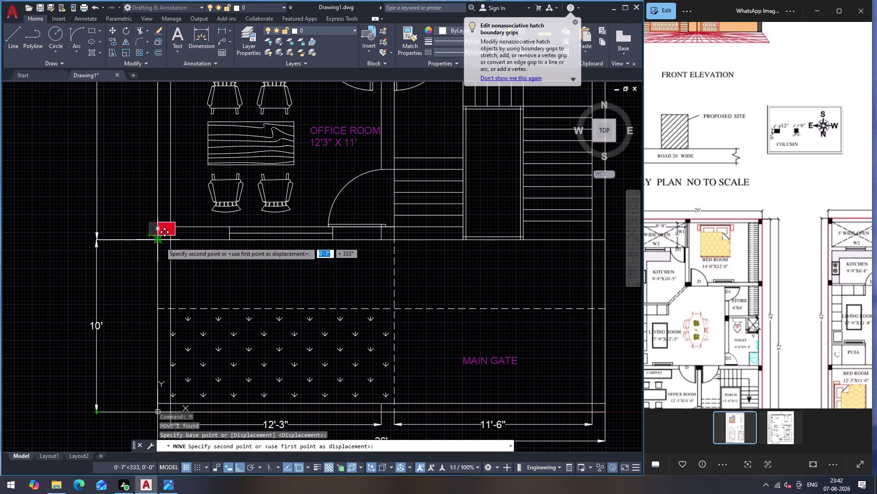
scroll(down, 3)
scroll(up, 3)
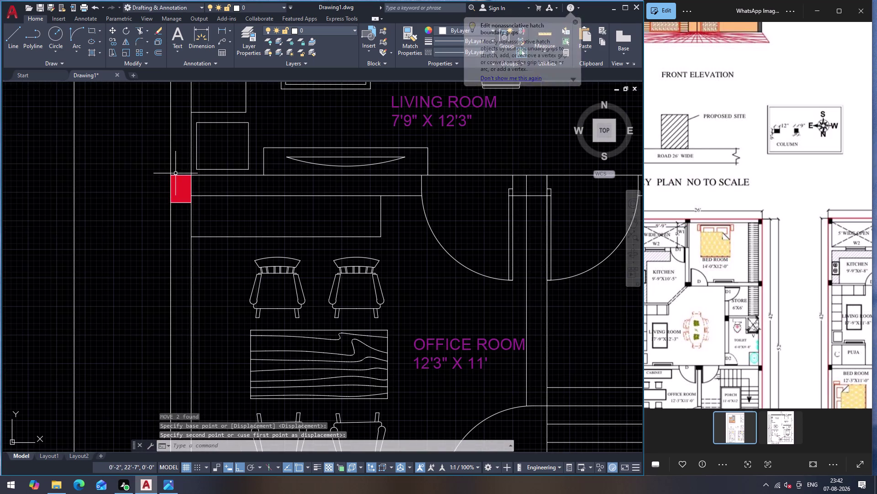
scroll(down, 3)
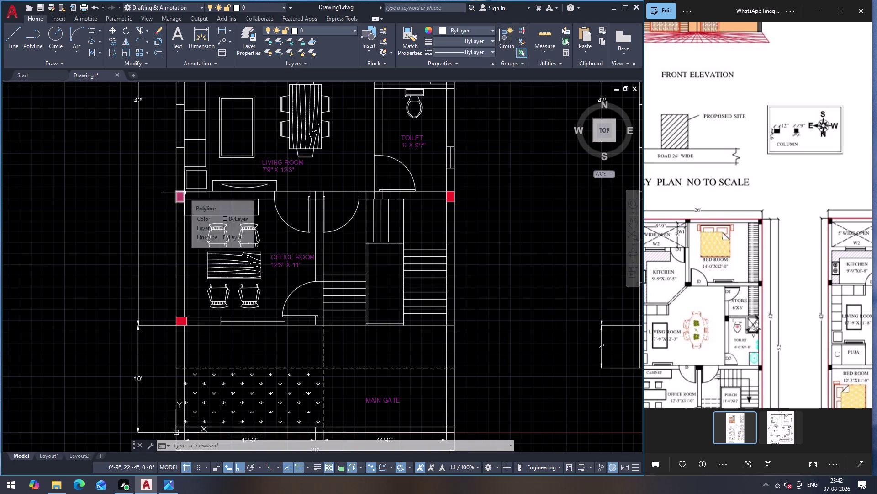
Shift the top column near the kitchen dimension onto the wall junction, snapping from its corner.
scroll(down, 3)
scroll(up, 3)
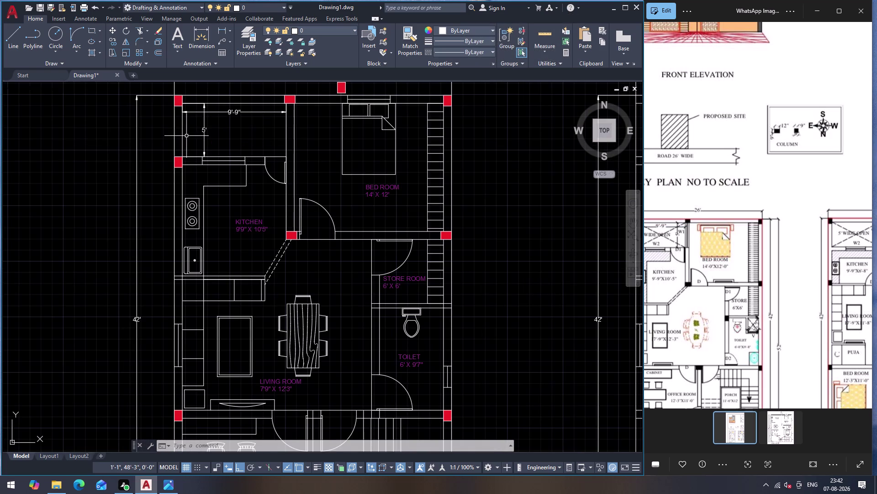
scroll(up, 3)
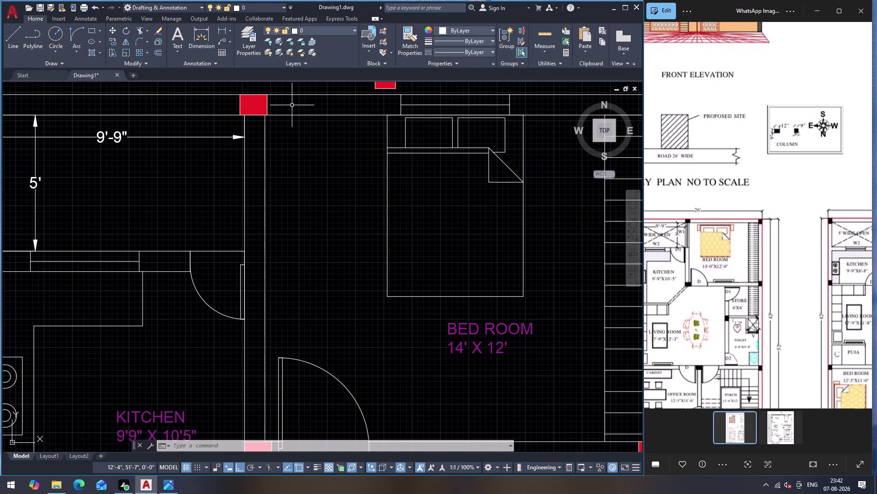
click(257, 106)
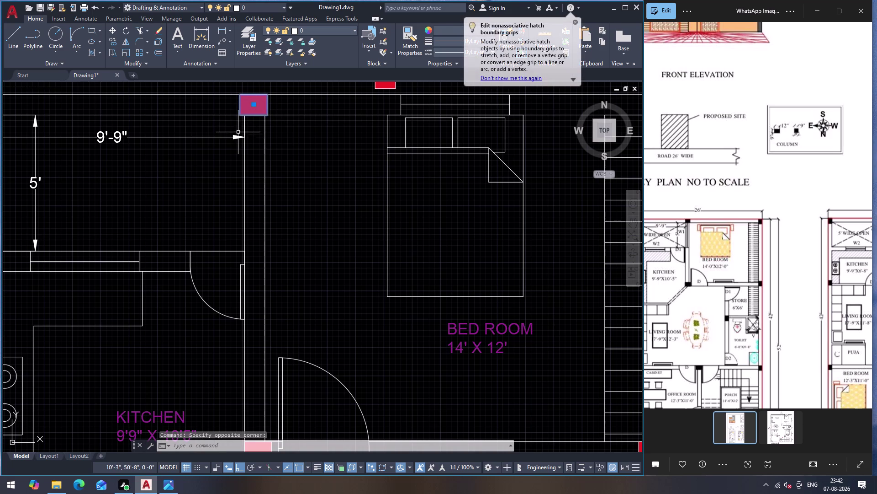
key(m)
key(Return)
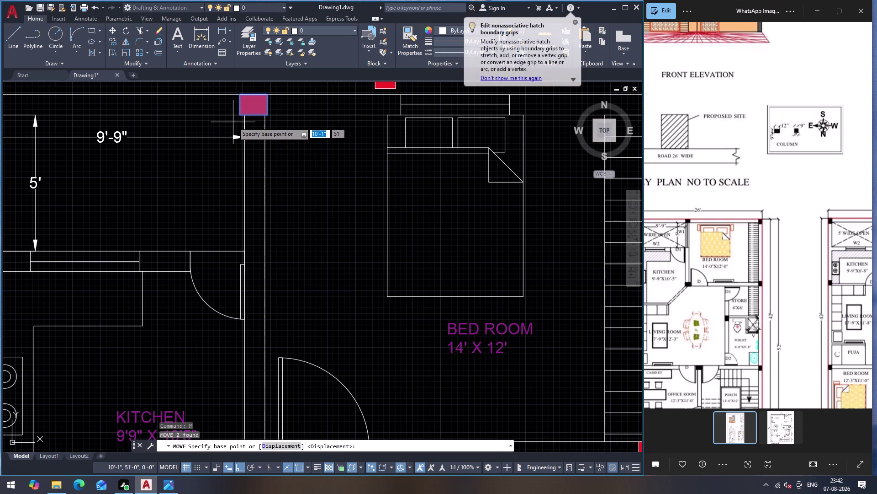
click(237, 115)
click(247, 115)
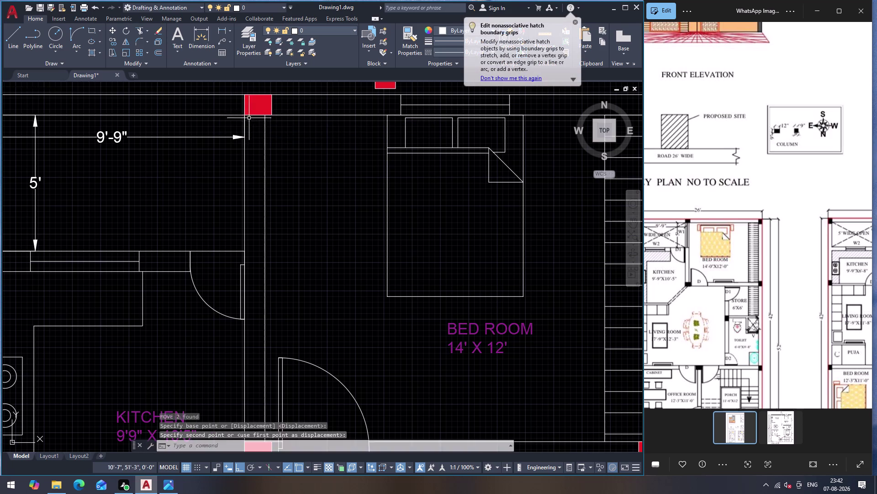
scroll(down, 3)
click(269, 147)
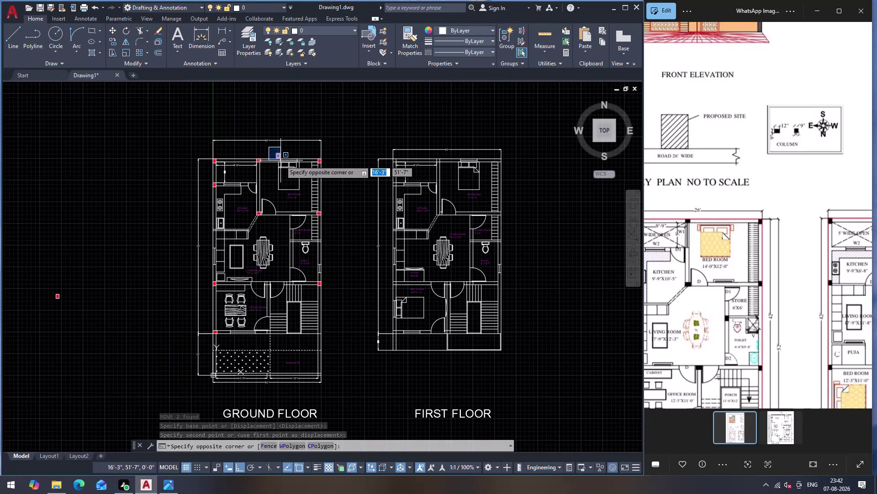
Rotate the stray column at the plan top by 90 degrees.
click(280, 161)
scroll(up, 3)
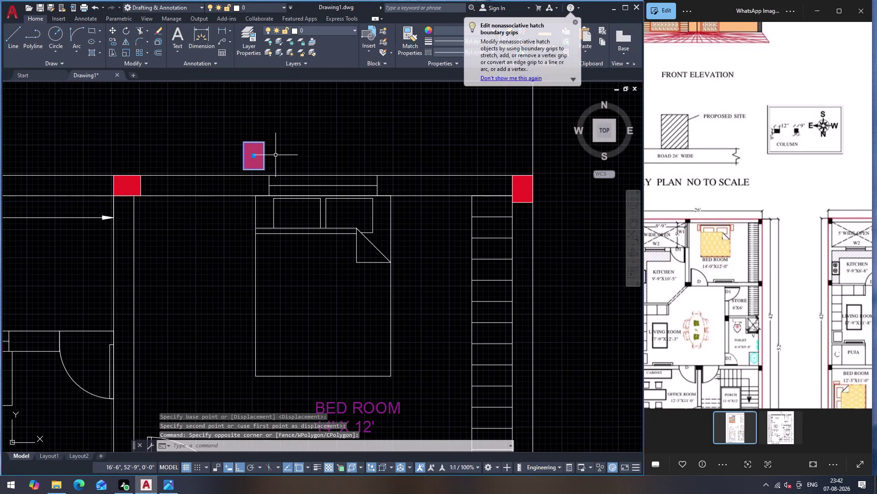
text(RO)
key(Return)
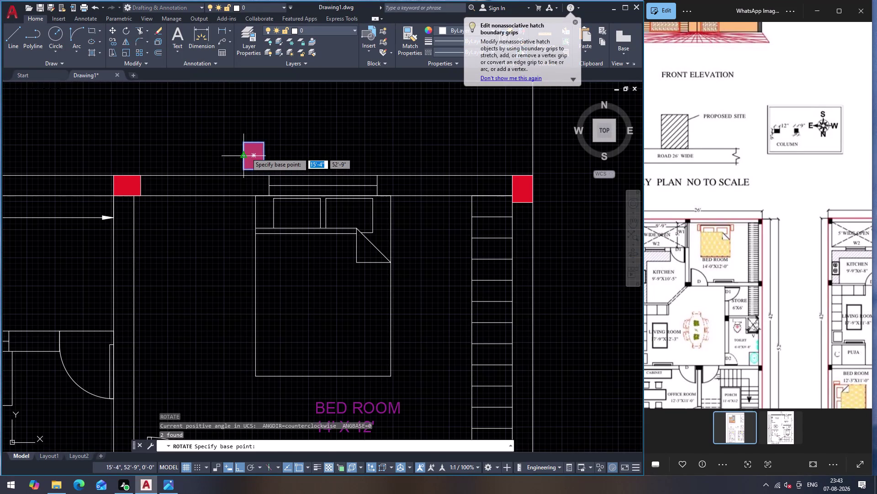
click(256, 155)
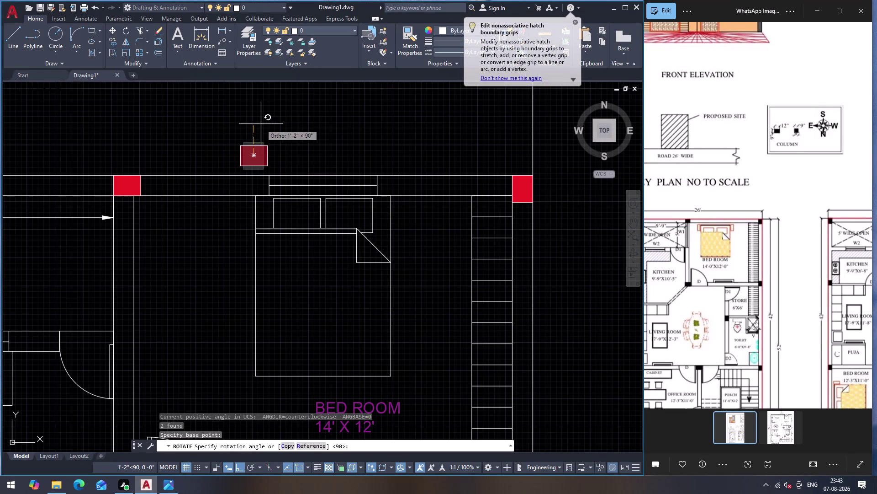
click(246, 125)
Move the rotated column to a wall corner, then undo the misplaced move.
click(233, 141)
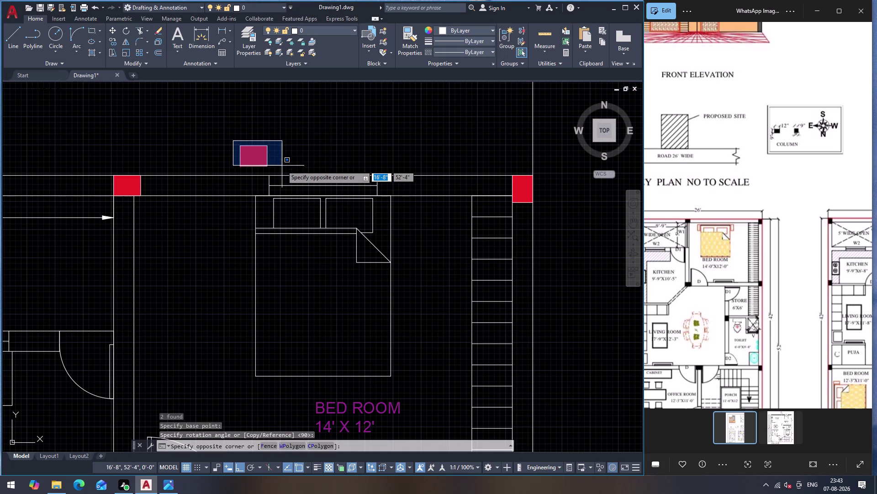
click(282, 169)
key(m)
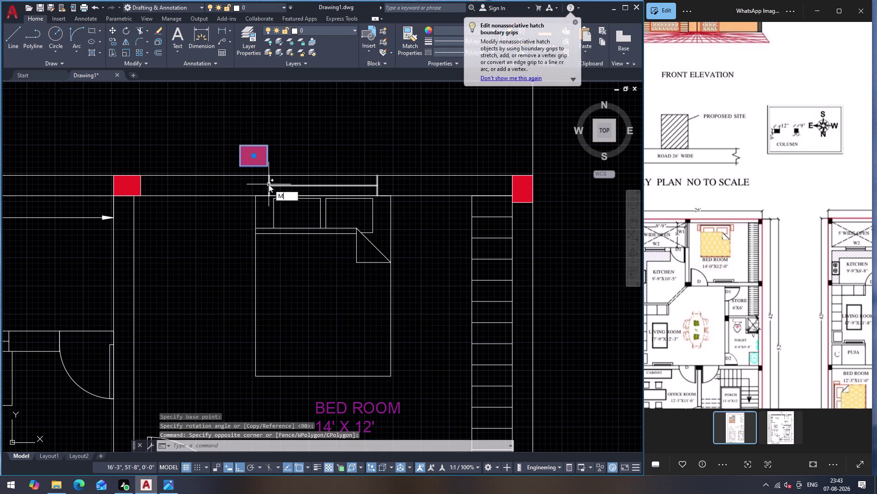
key(Return)
click(239, 168)
scroll(down, 3)
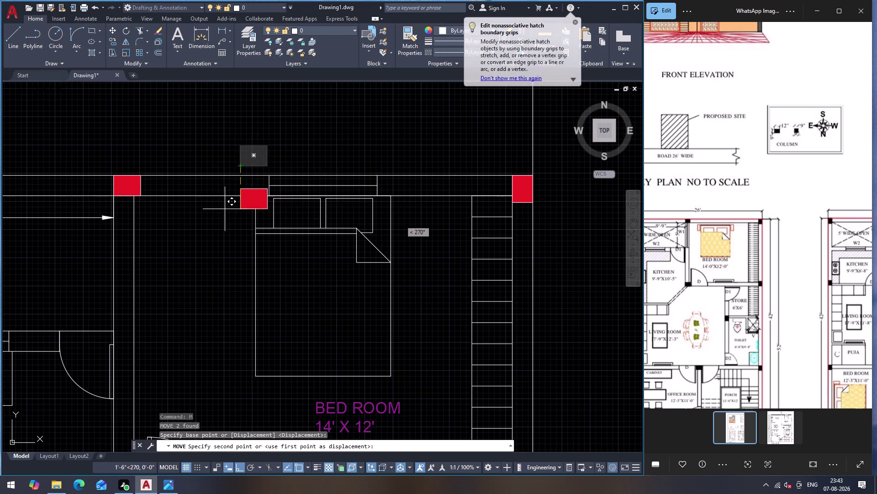
scroll(down, 3)
scroll(up, 3)
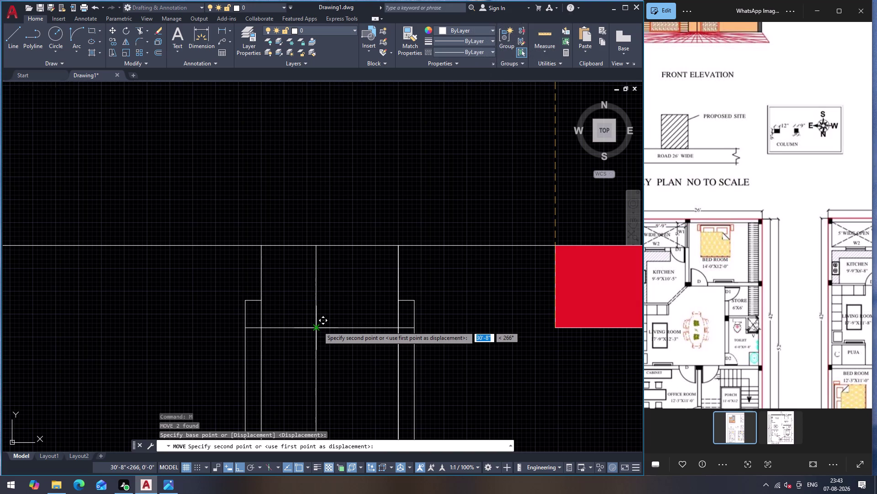
click(318, 325)
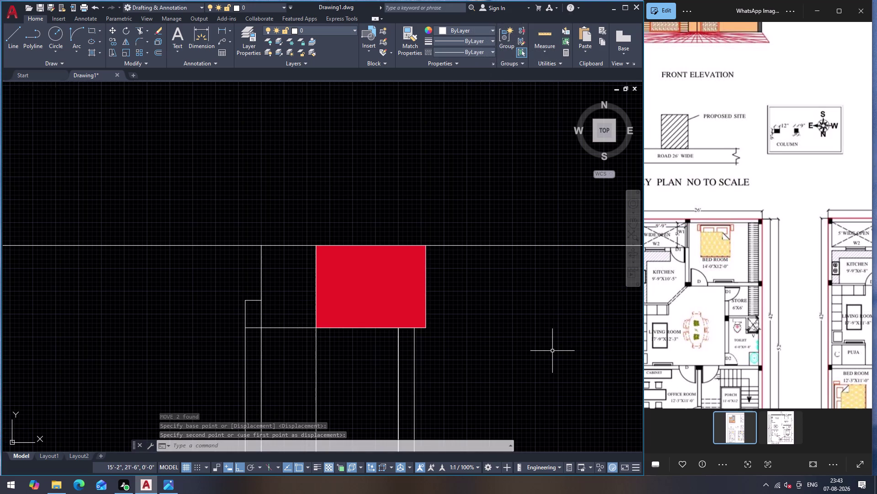
click(314, 291)
click(348, 293)
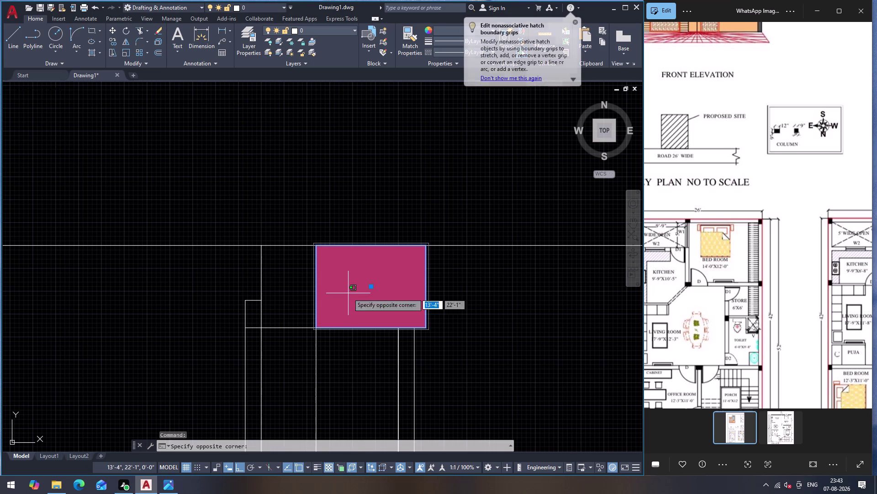
key(Escape)
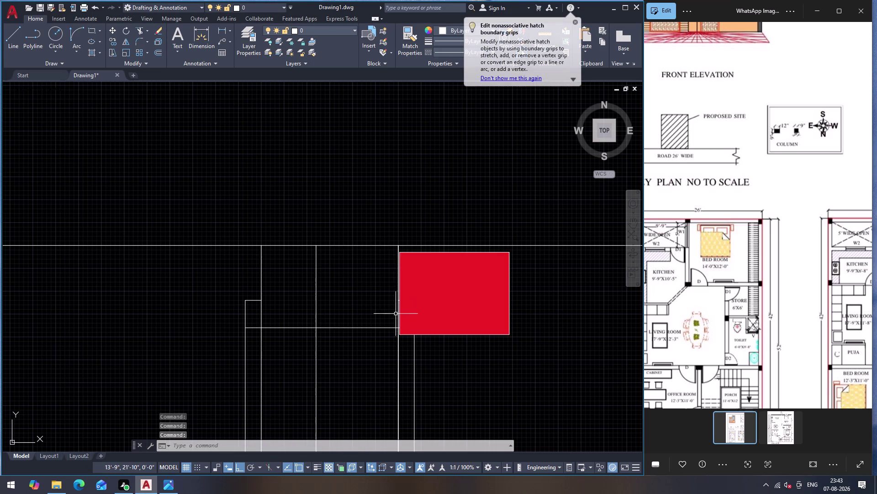
key(ctrl+z)
Slide the reselected column left onto the wall corner.
click(420, 312)
key(m)
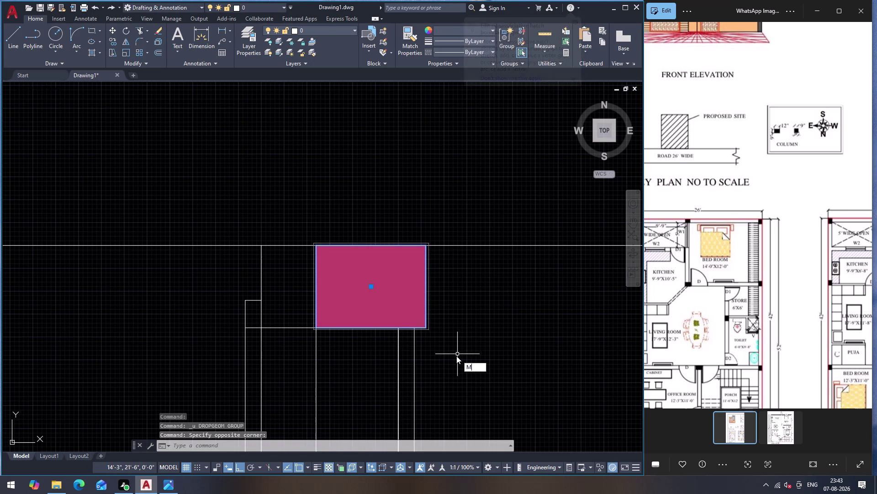
key(Return)
click(428, 326)
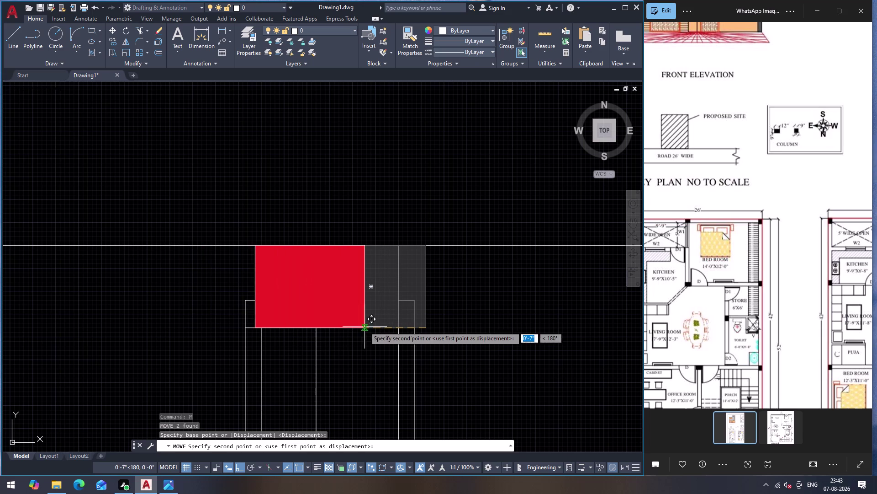
click(399, 330)
scroll(down, 3)
scroll(down, 3)
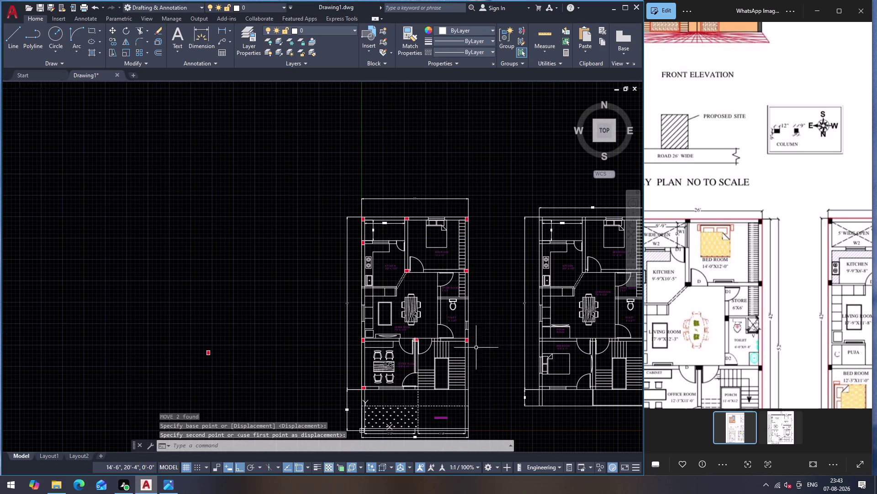
scroll(up, 3)
scroll(up, 3)
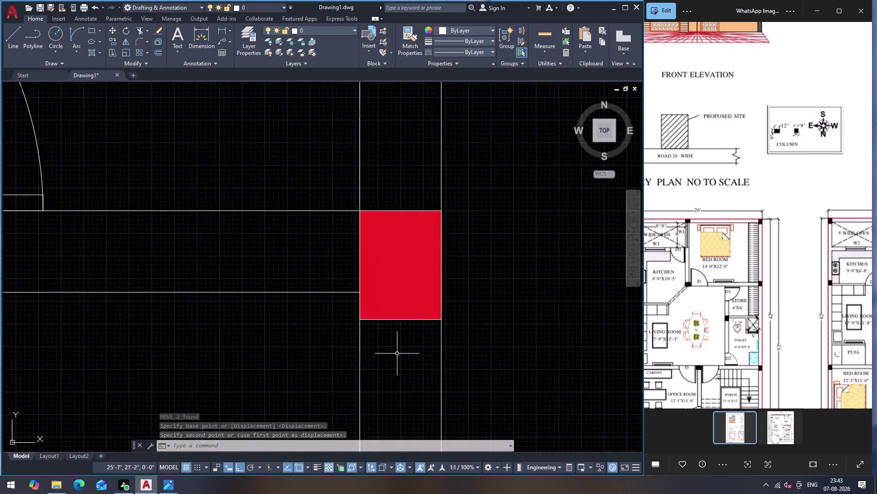
scroll(up, 3)
Move the column below the toilet onto its wall junction and zoom to check the plans.
click(390, 298)
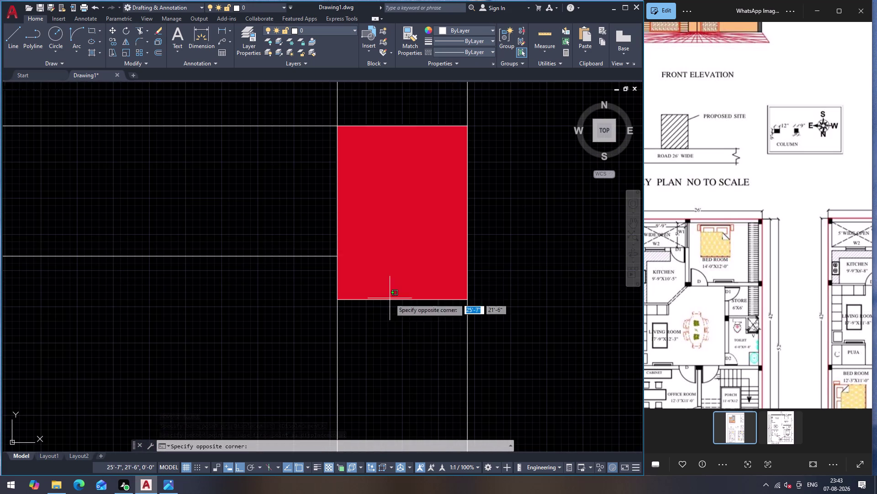
key(m)
key(Return)
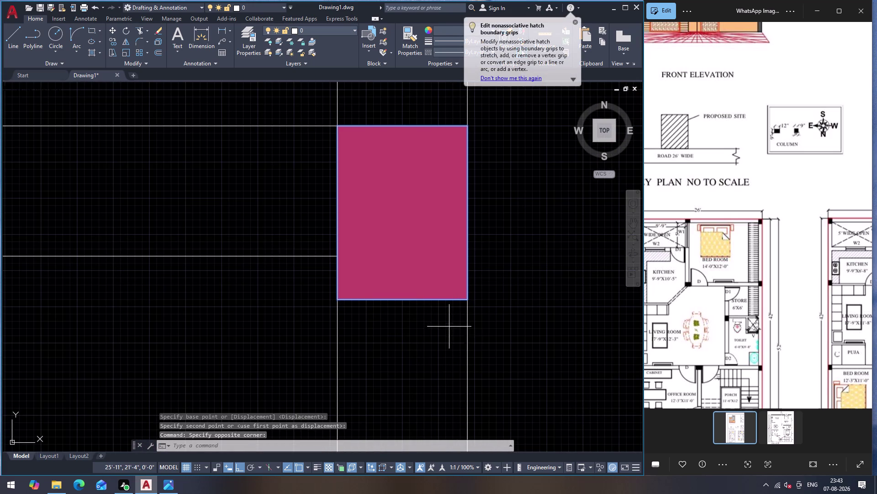
click(337, 301)
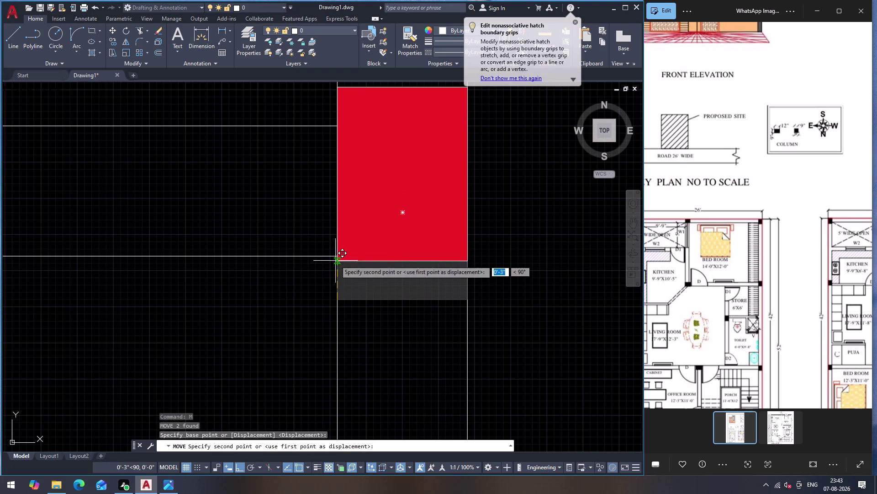
click(334, 257)
scroll(down, 3)
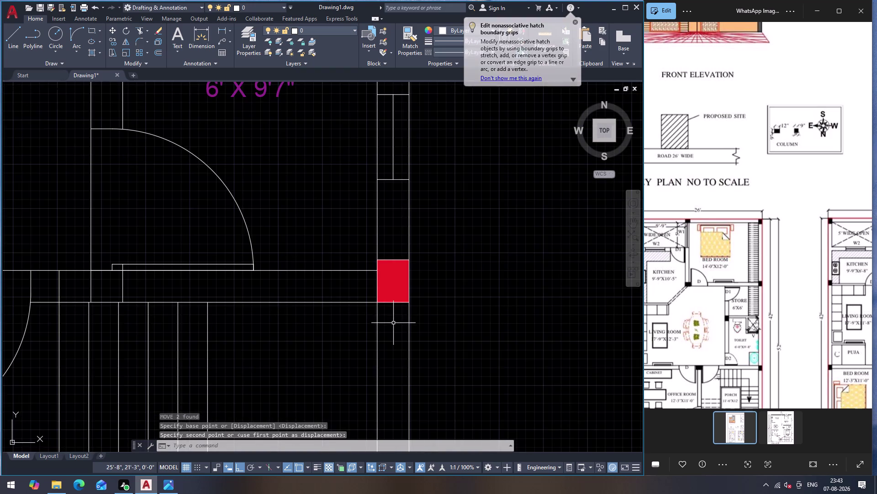
scroll(down, 3)
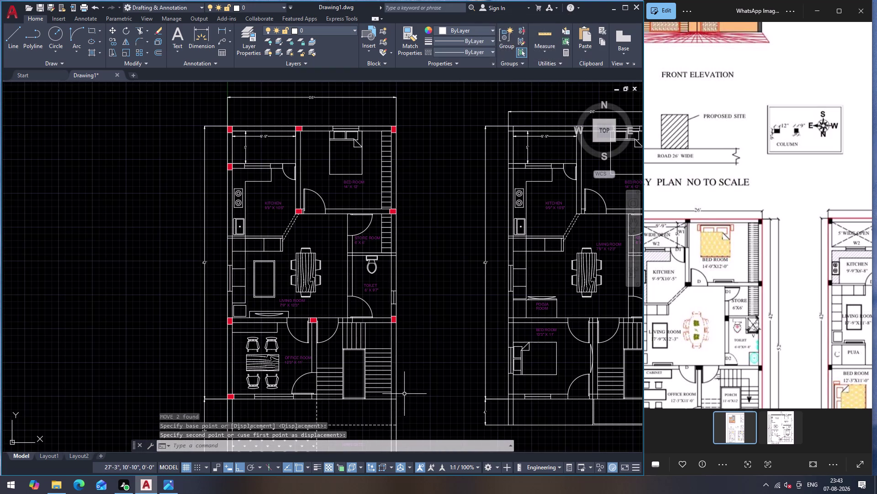
scroll(up, 3)
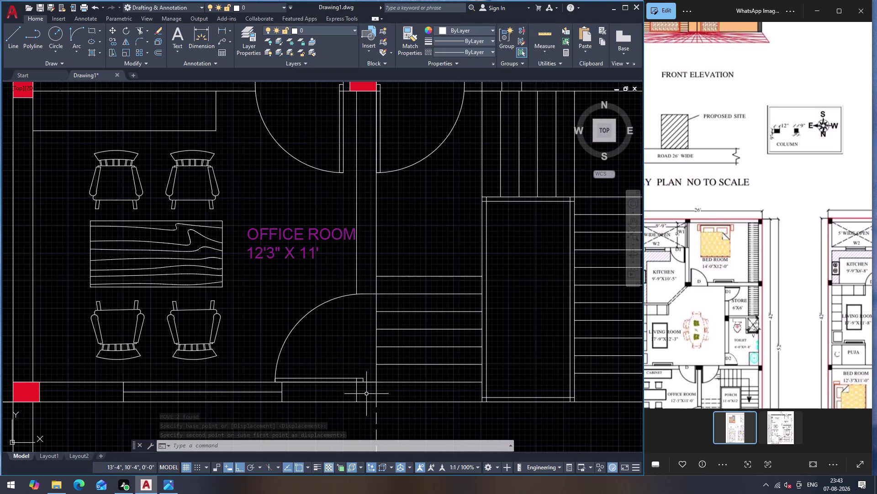
scroll(down, 3)
scroll(down, 3)
scroll(up, 3)
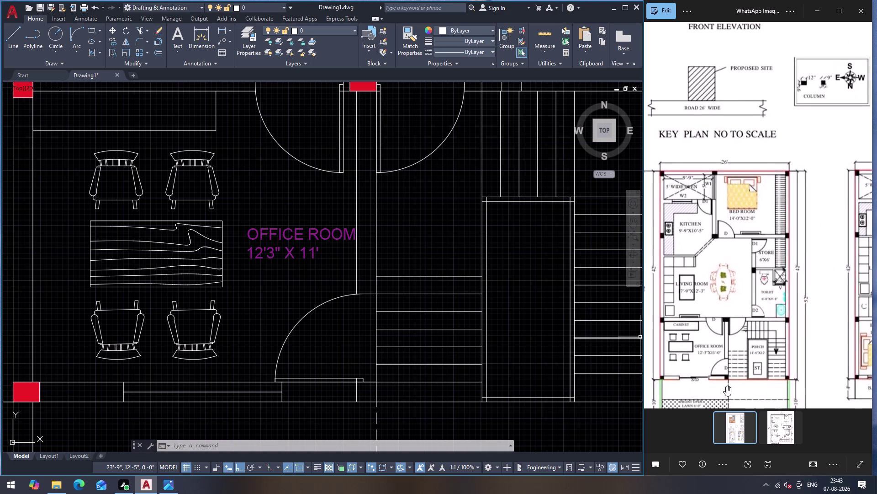
scroll(up, 3)
scroll(up, 3)
scroll(down, 3)
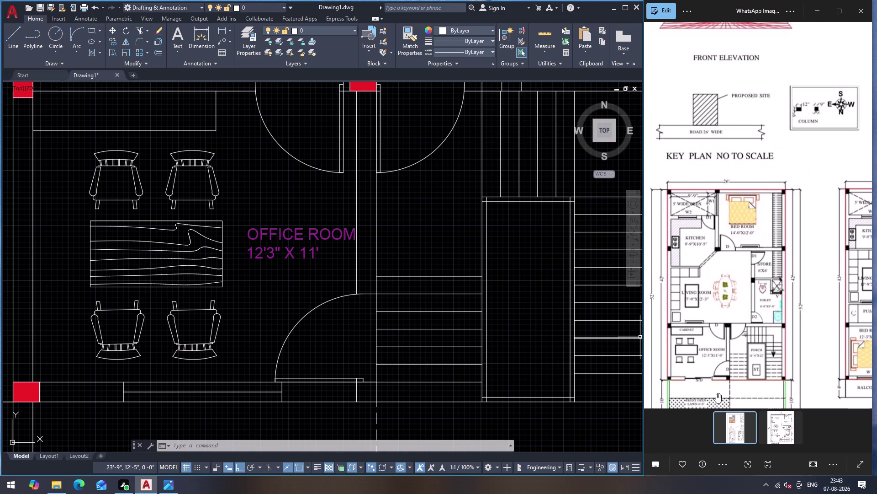
scroll(down, 3)
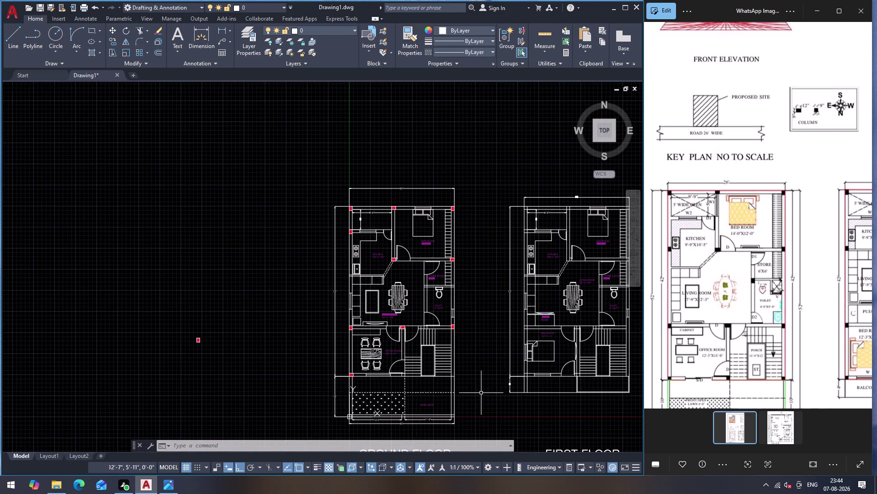
Draw a 9" x 9" square rectangle left of the plans.
scroll(up, 3)
scroll(down, 3)
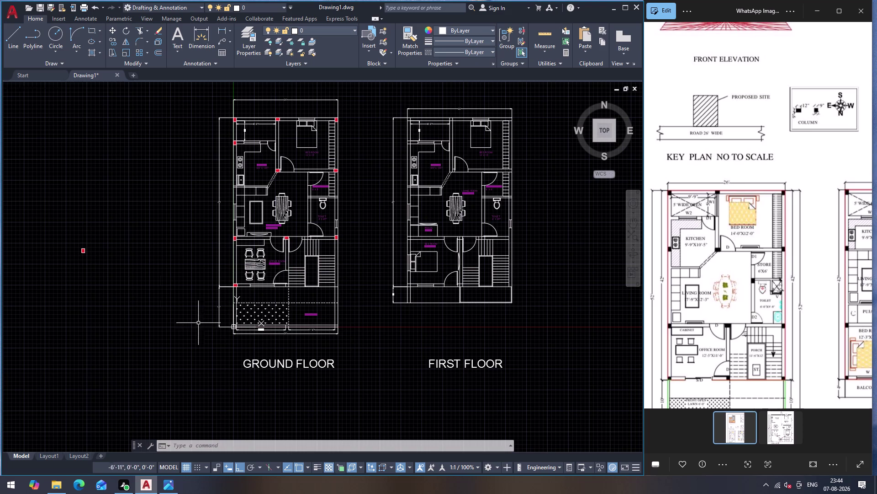
text(RE)
key(c)
key(Return)
click(123, 267)
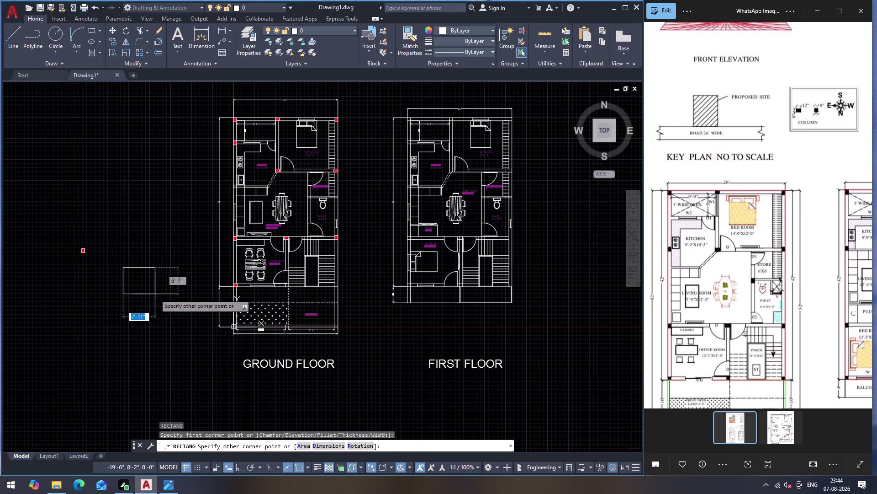
key(9)
key(shift+quotedbl)
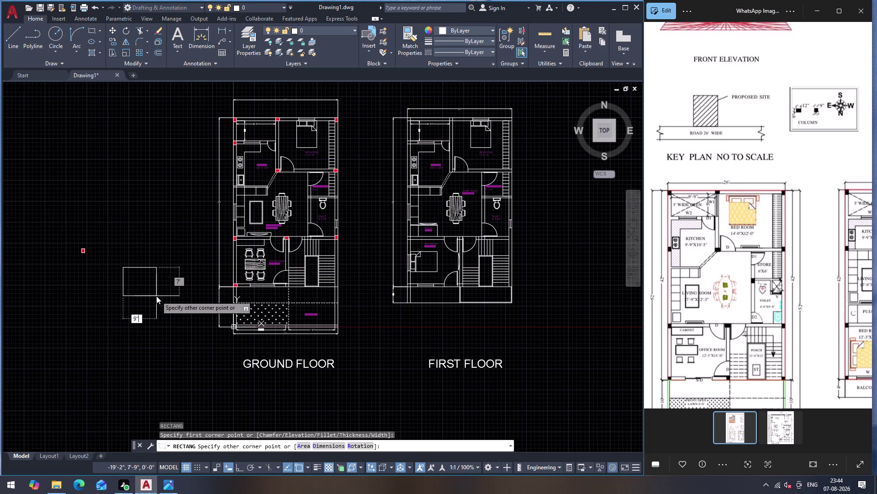
key(comma)
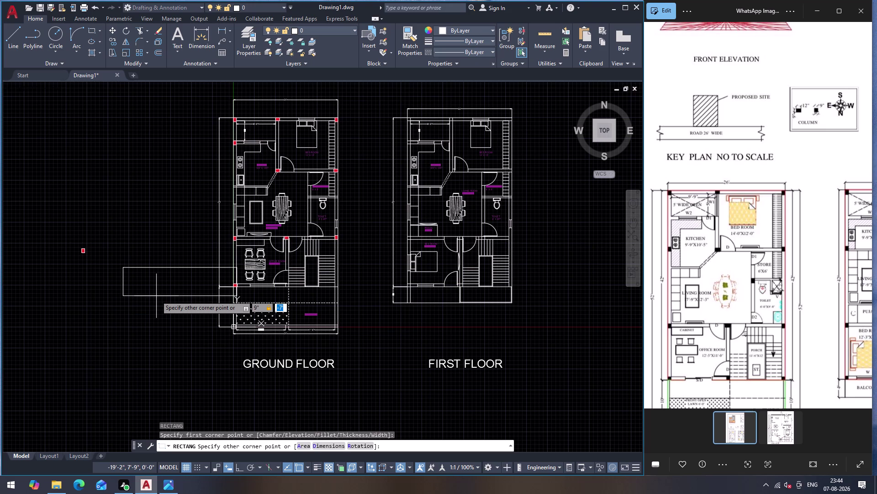
key(9)
key(shift+quotedbl)
key(Return)
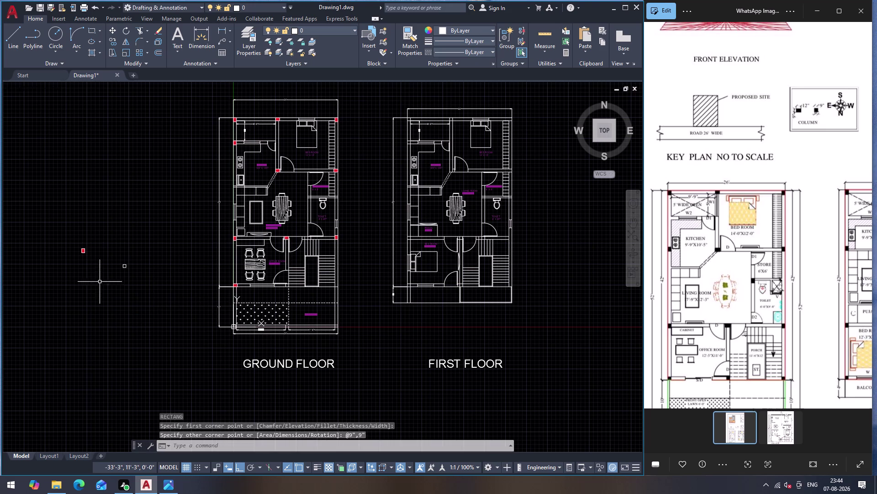
Fill the square with a solid red hatch.
scroll(up, 3)
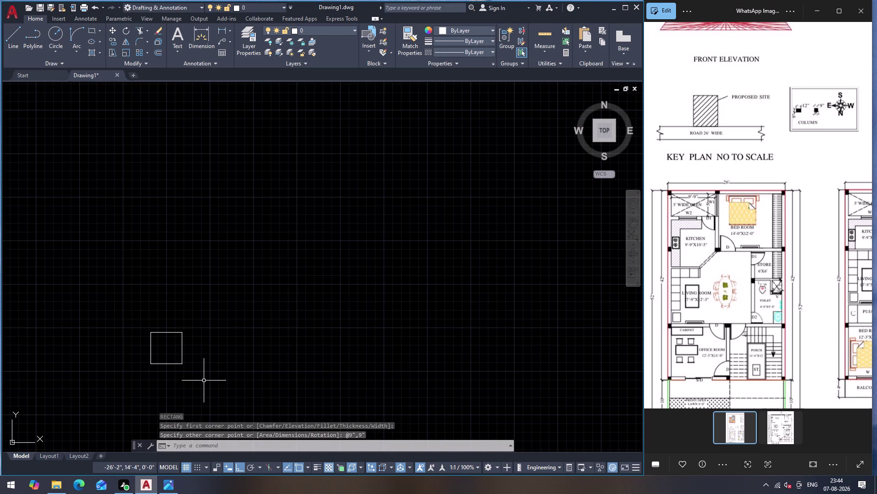
key(h)
key(shift+Return)
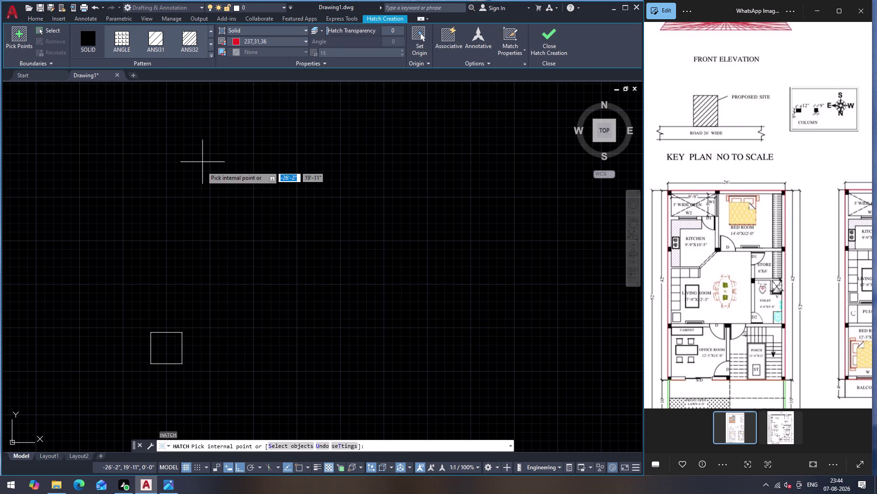
click(161, 354)
key(Escape)
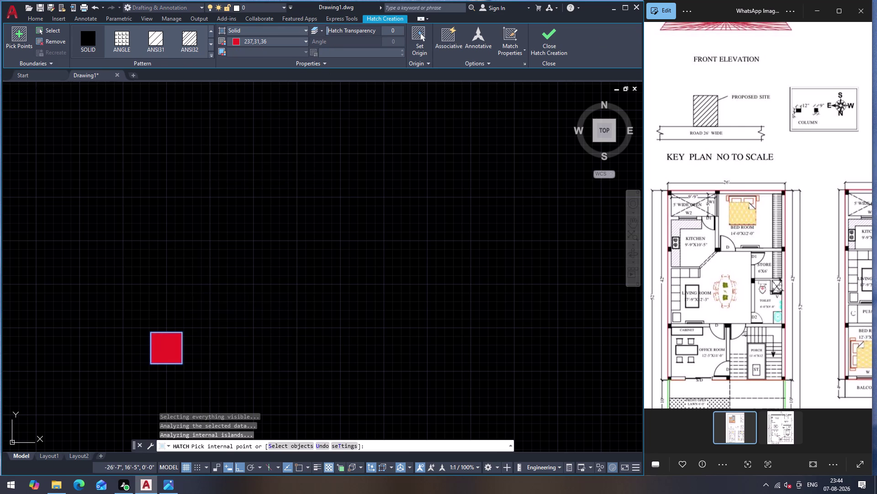
Group the square outline and its red fill into one object.
drag(86, 326, 94, 329)
click(219, 381)
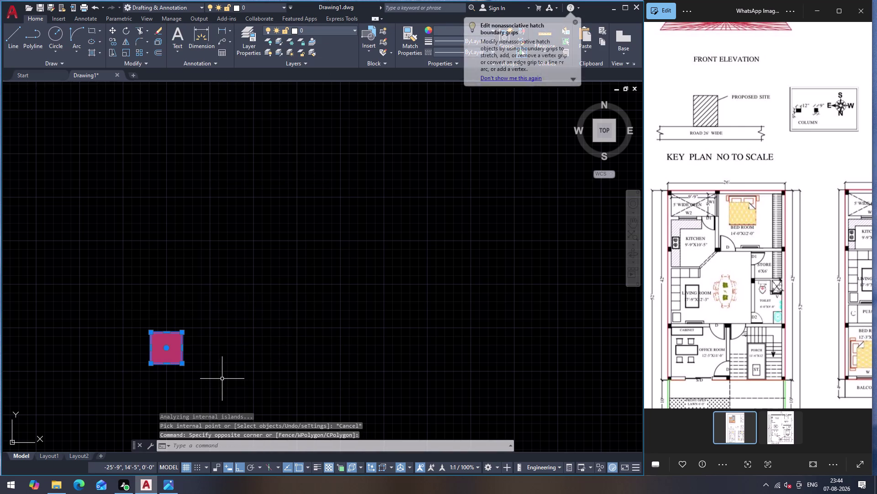
text(G')
key(Return)
key(Escape)
key(grave)
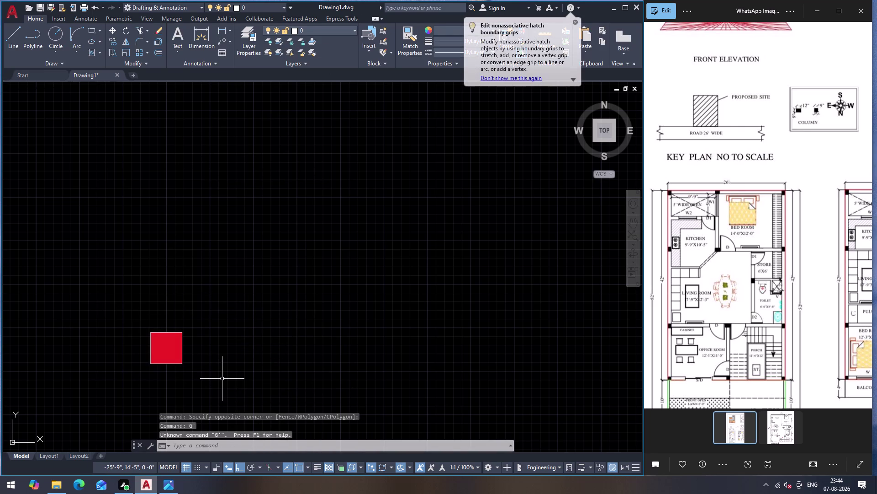
click(144, 305)
click(224, 412)
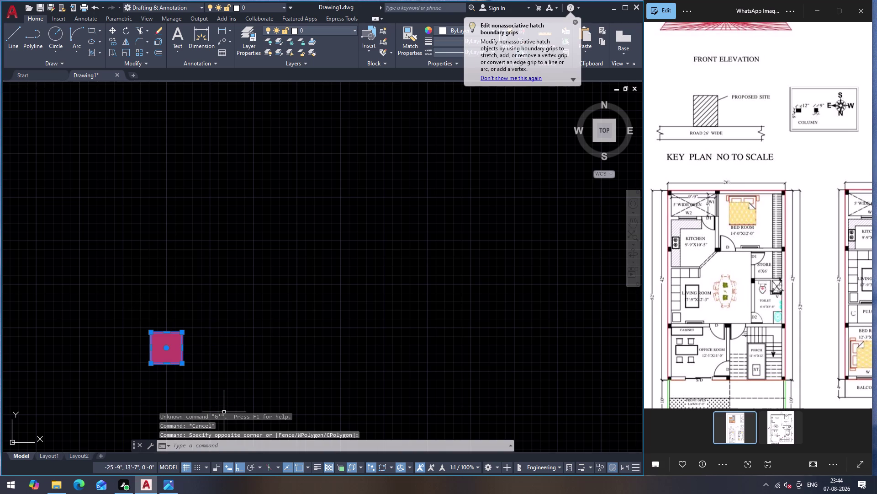
key(g)
key(Return)
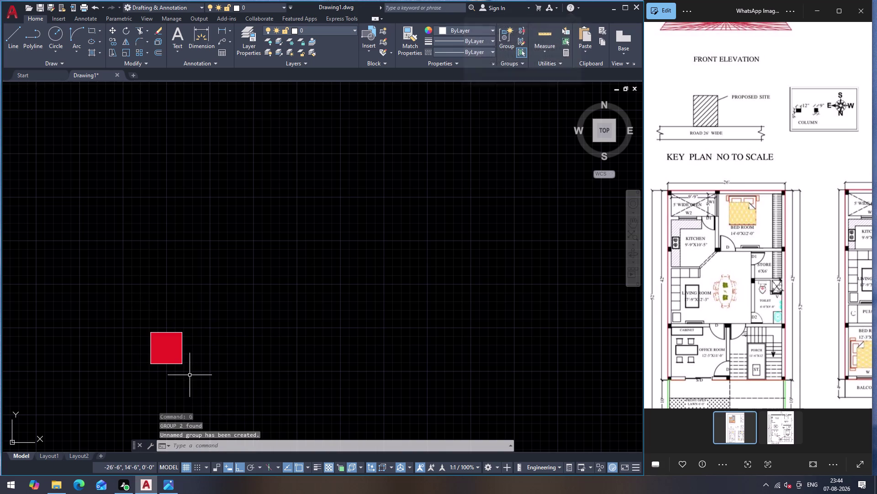
Select the grouped column square and start the COPY command.
click(181, 360)
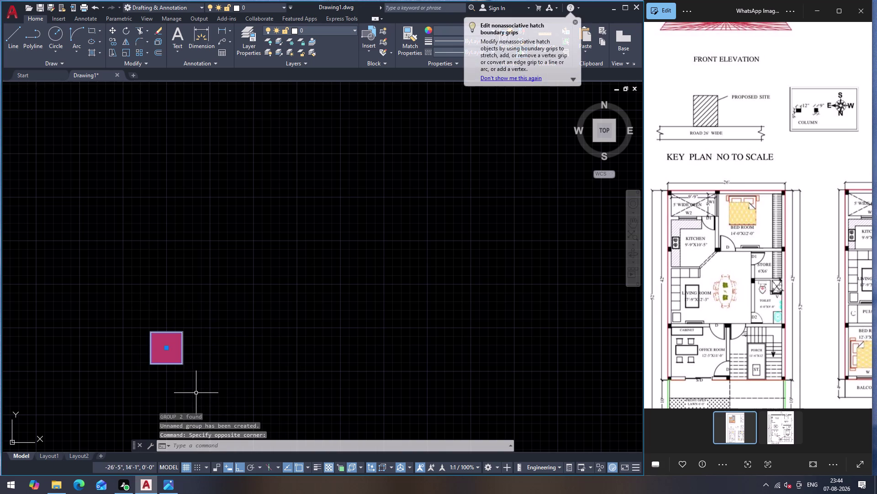
text(CO)
key(Return)
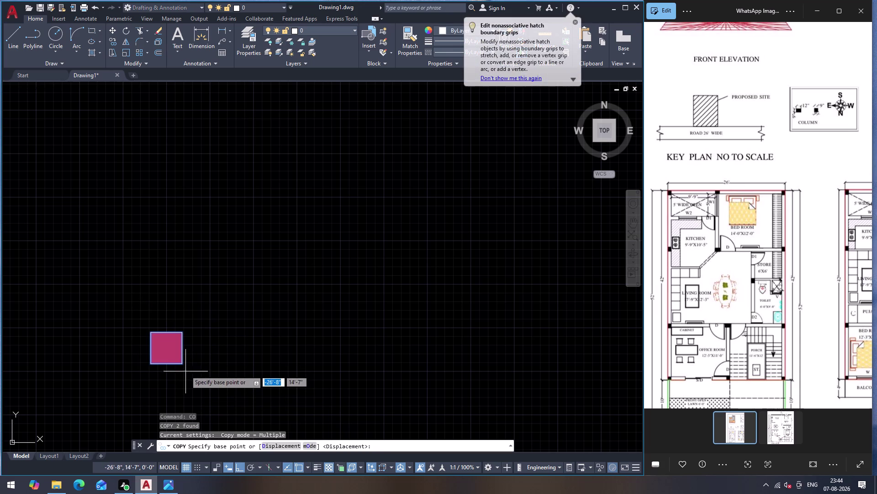
Set the copy base point on the square and place copies at the staircase wall corners.
click(183, 365)
scroll(down, 3)
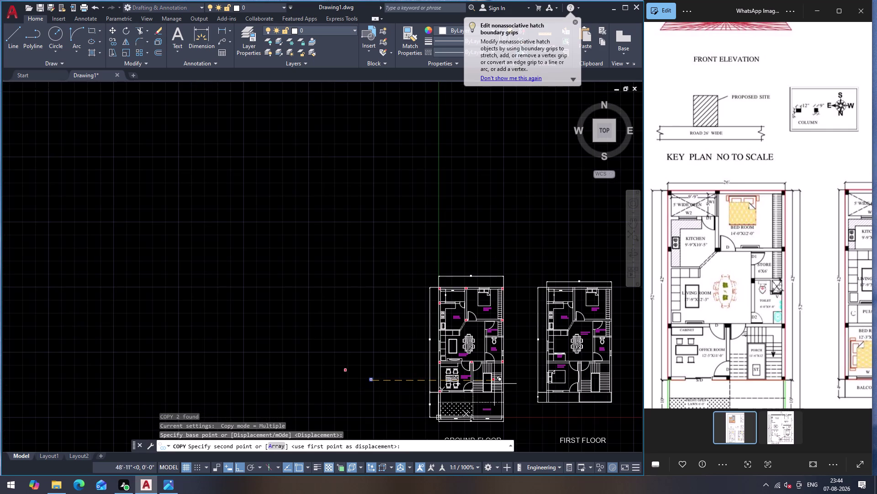
scroll(up, 3)
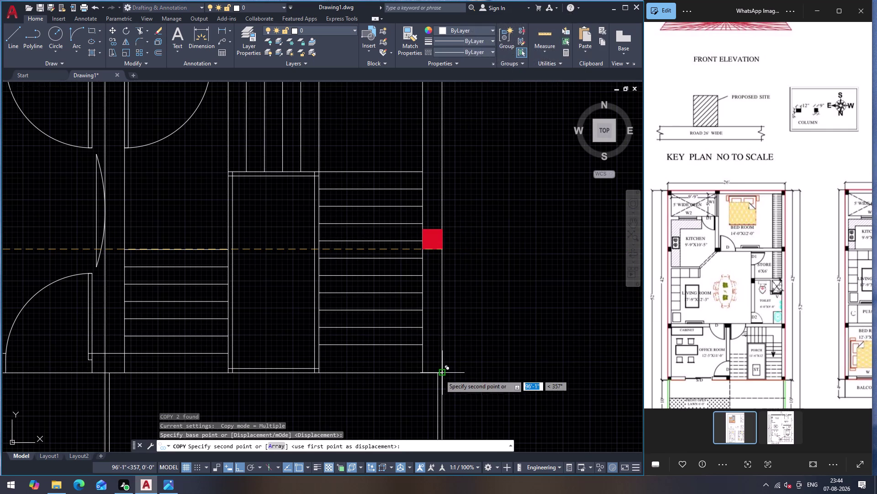
click(440, 373)
scroll(down, 3)
scroll(up, 3)
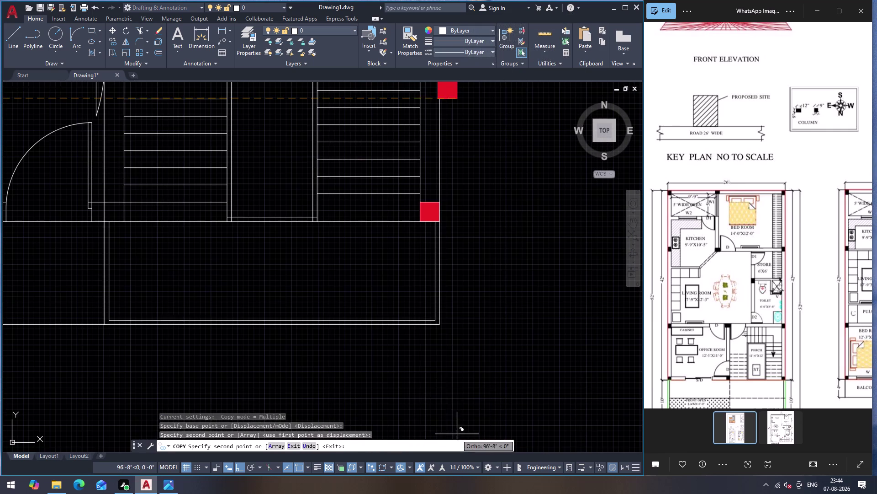
click(440, 327)
scroll(down, 3)
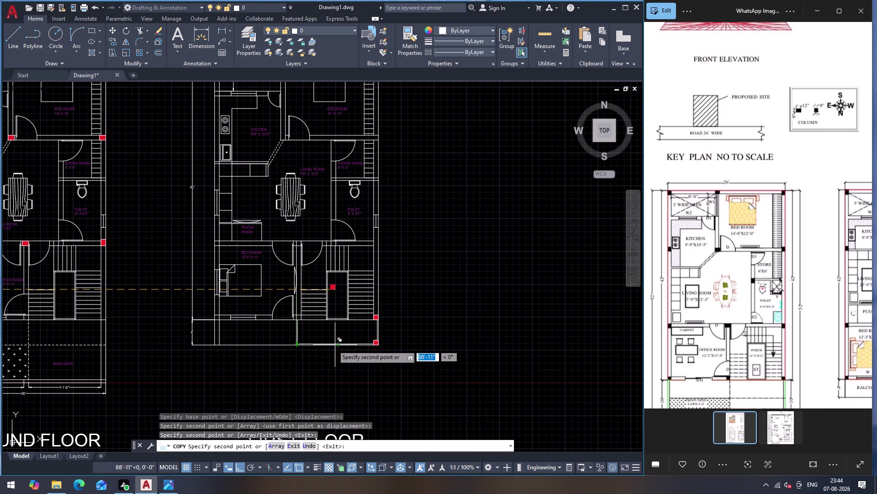
scroll(up, 3)
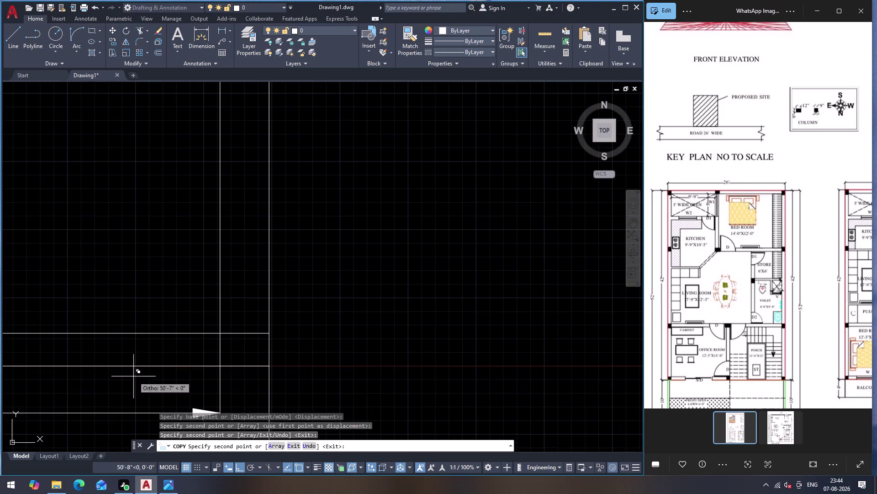
click(266, 365)
scroll(down, 3)
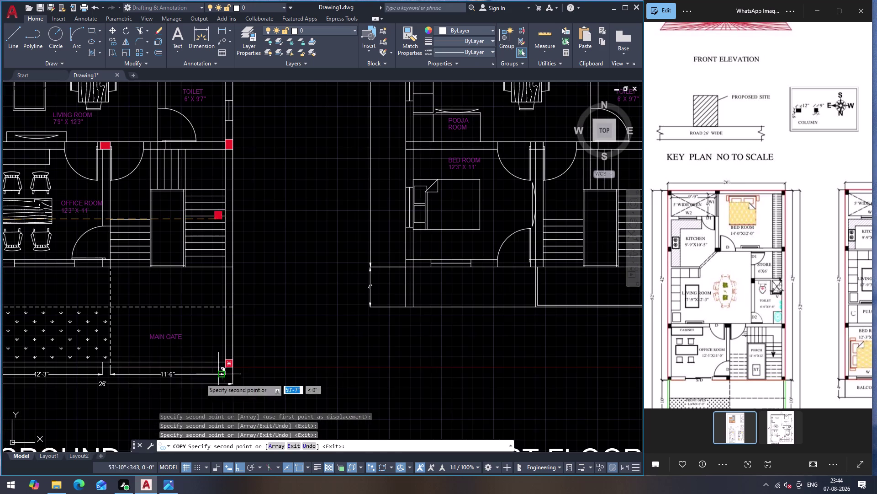
scroll(up, 3)
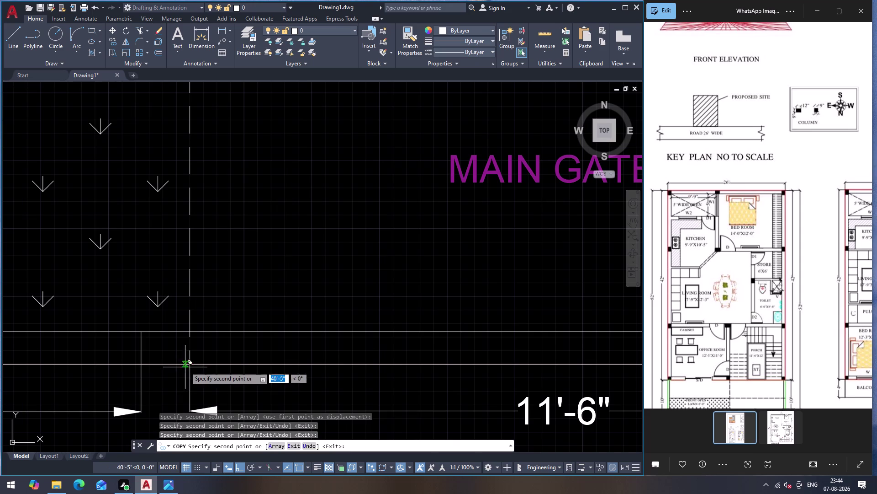
Place more column copies at the gate and lower wall corners, then end copying.
click(189, 365)
scroll(down, 3)
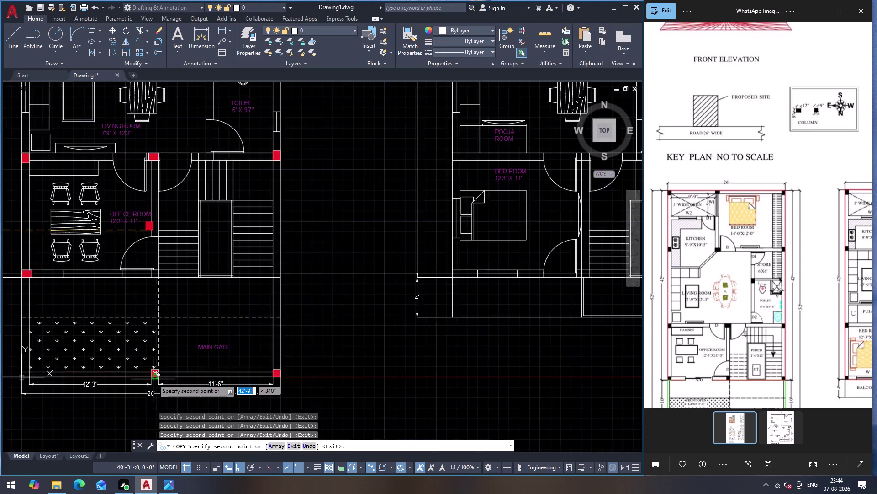
scroll(down, 3)
scroll(up, 3)
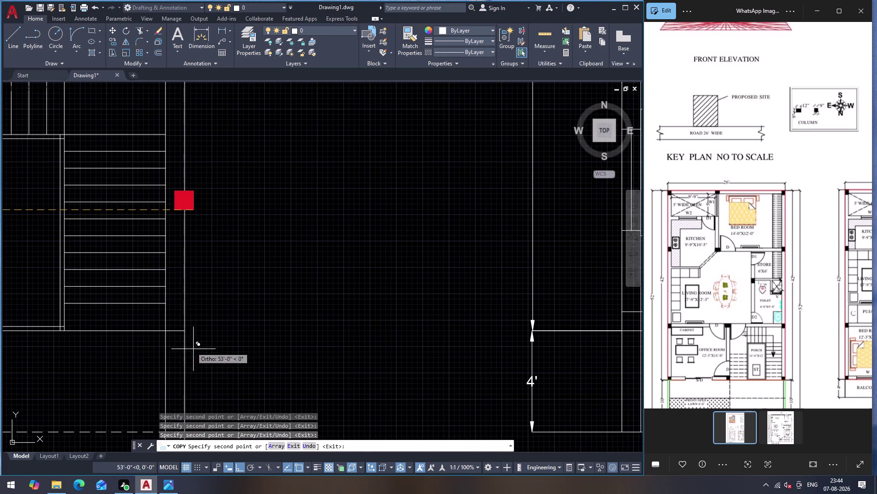
click(185, 332)
scroll(down, 3)
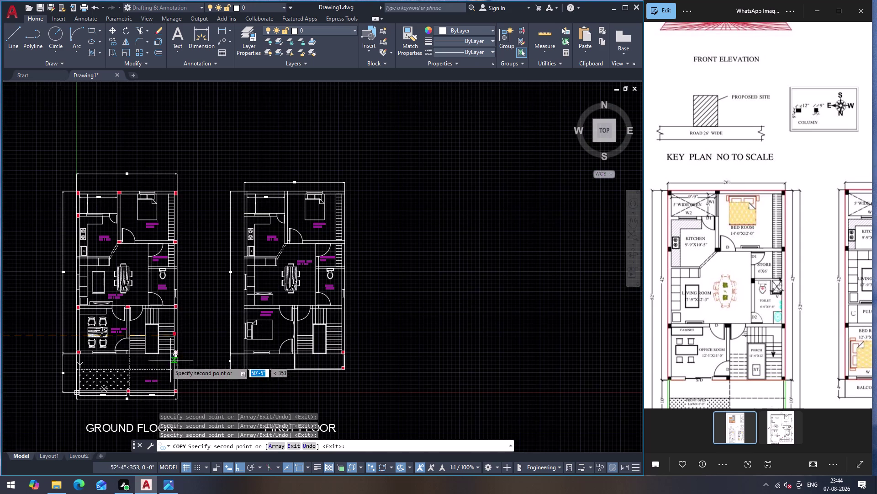
scroll(up, 3)
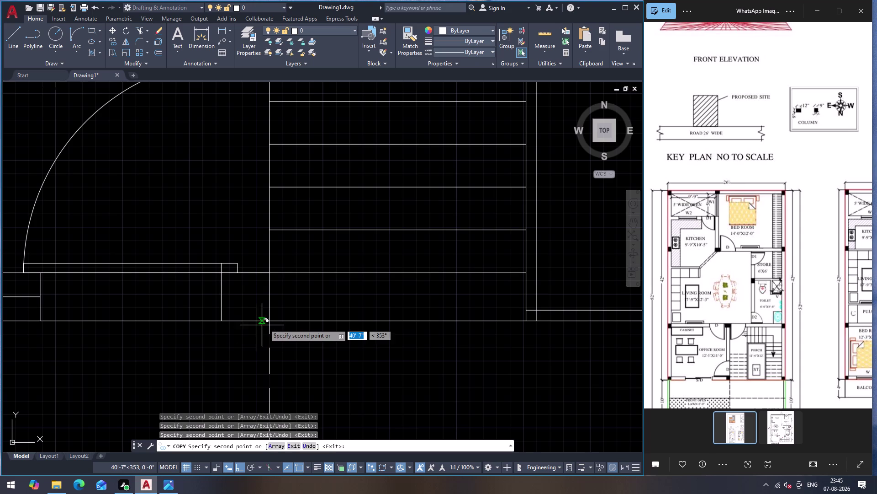
click(269, 320)
scroll(down, 3)
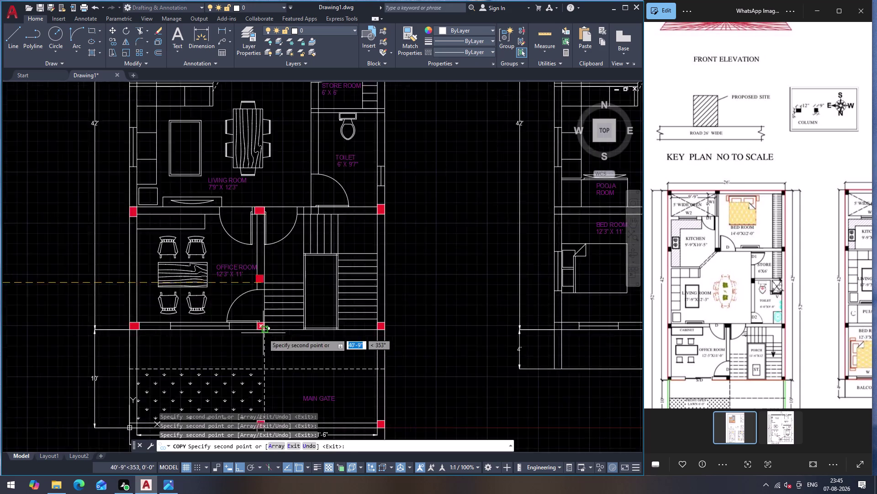
scroll(up, 3)
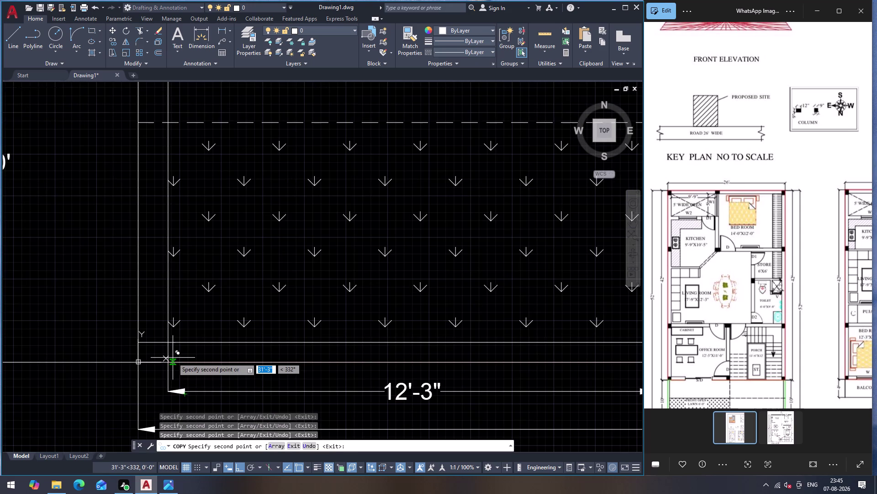
click(170, 360)
scroll(down, 3)
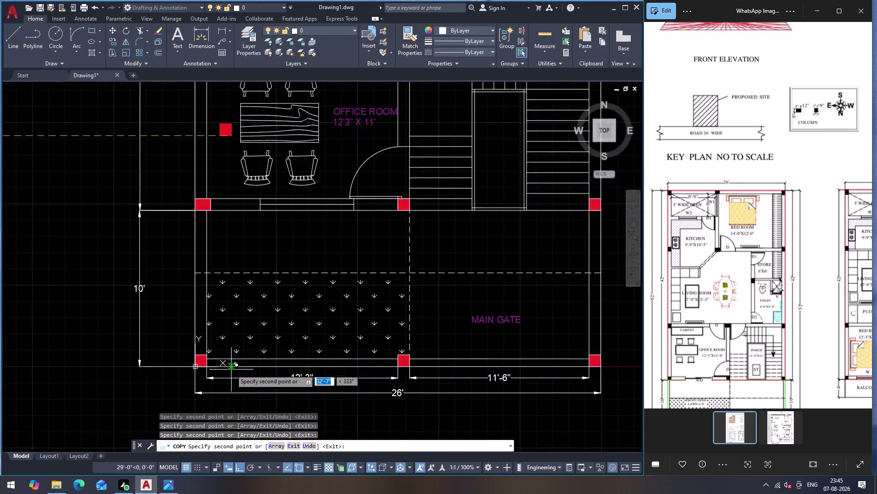
scroll(down, 3)
key(Escape)
scroll(up, 3)
scroll(down, 3)
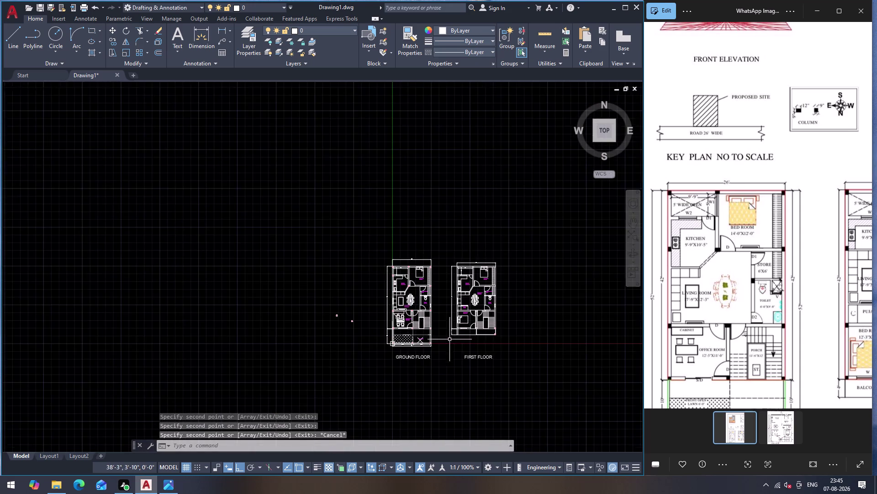
Window-select the two red columns beside the first floor staircase and erase them.
scroll(up, 3)
click(434, 357)
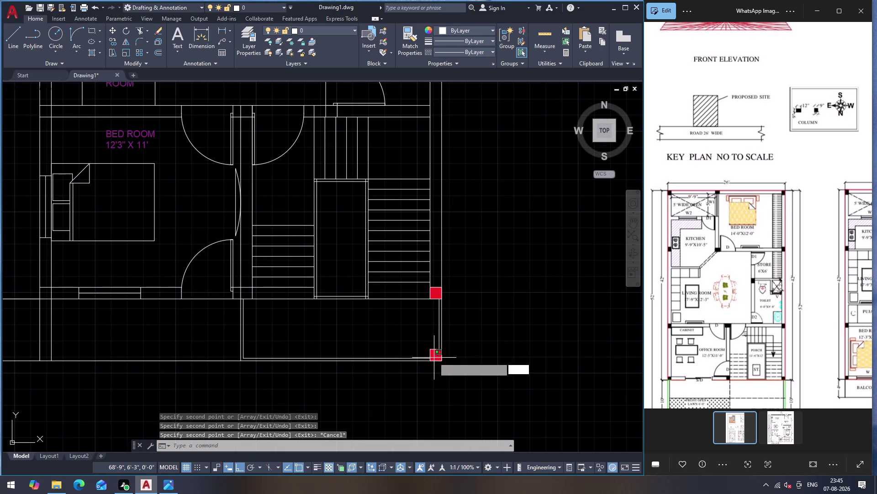
click(436, 293)
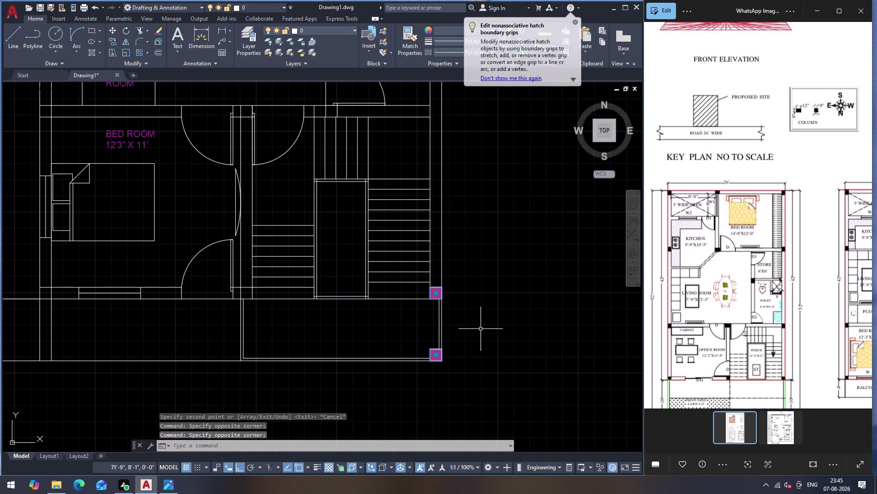
key(Delete)
scroll(down, 3)
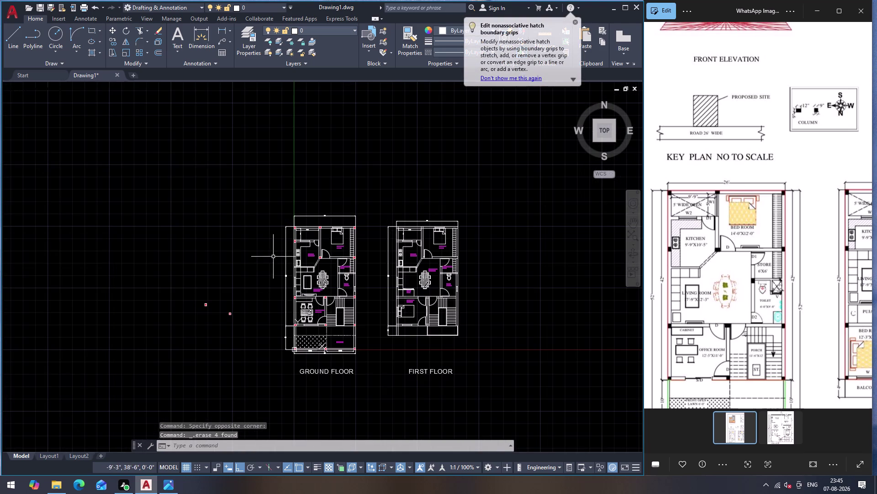
scroll(up, 3)
scroll(down, 3)
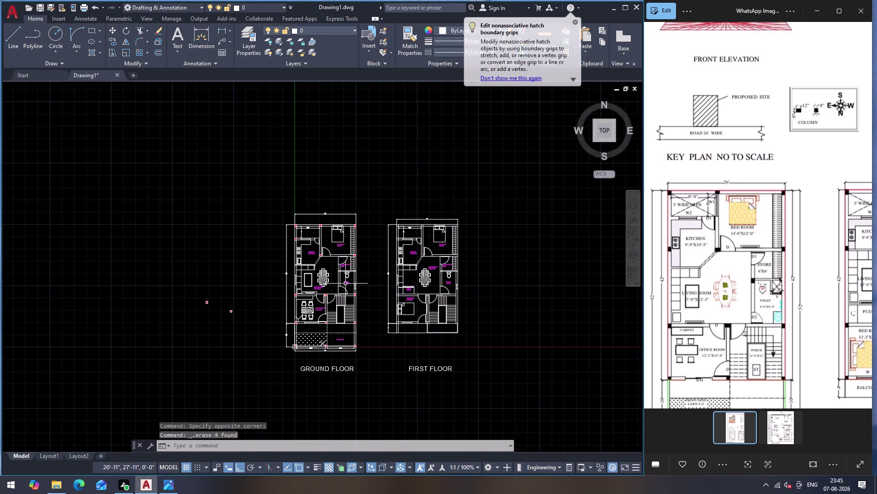
scroll(up, 3)
scroll(down, 3)
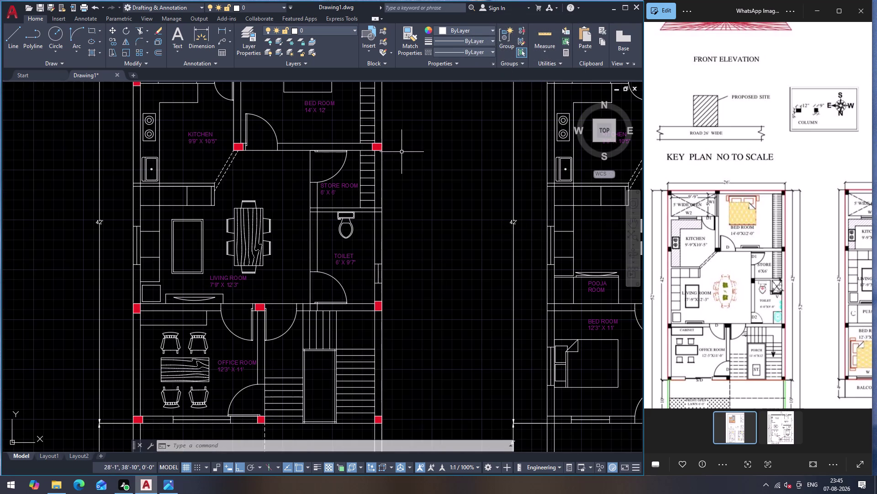
Select the spare red column off to the left and start copying it with CO.
scroll(down, 3)
scroll(up, 3)
drag(232, 235, 238, 238)
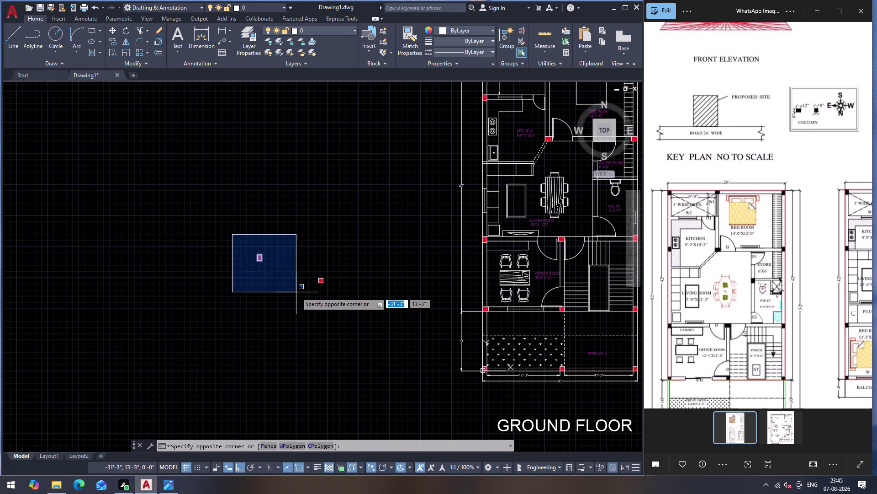
click(296, 292)
text(C)
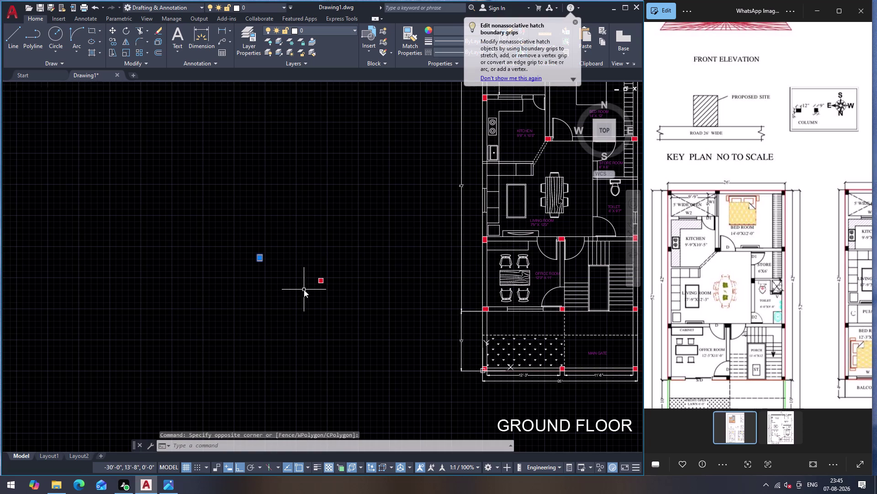
text(O)
key(Return)
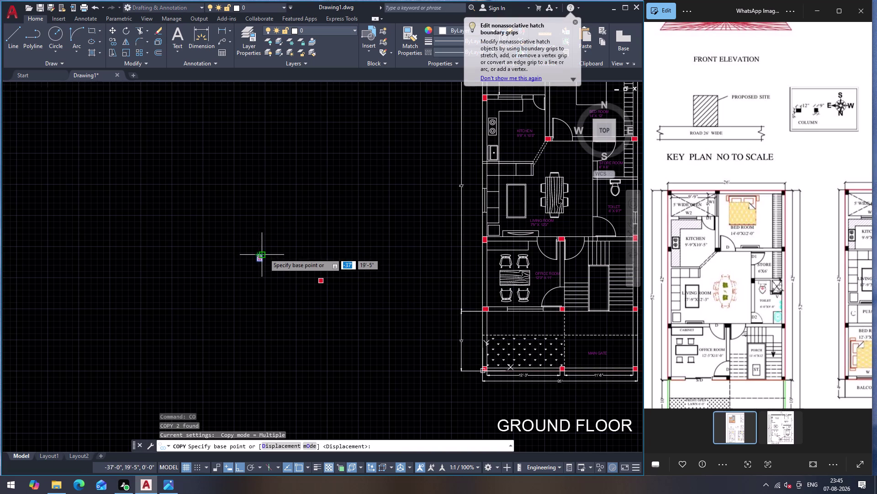
Place two column copies at the store room corners.
click(265, 253)
scroll(down, 3)
scroll(up, 3)
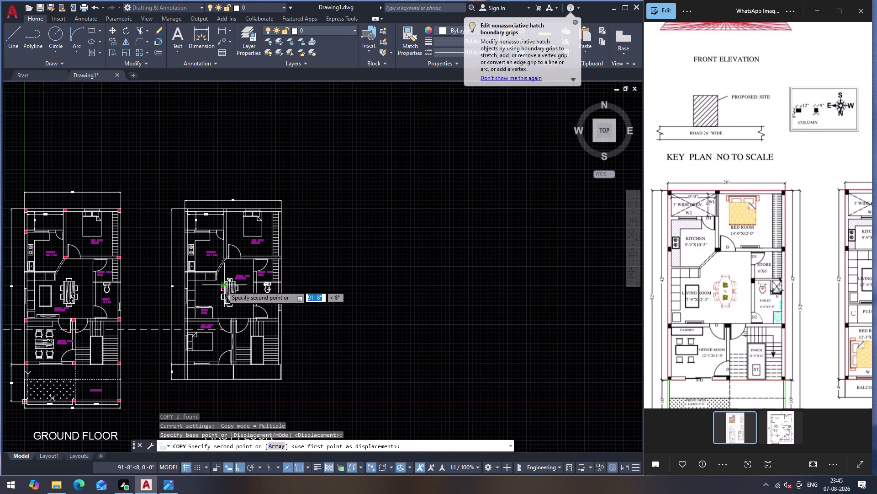
scroll(up, 3)
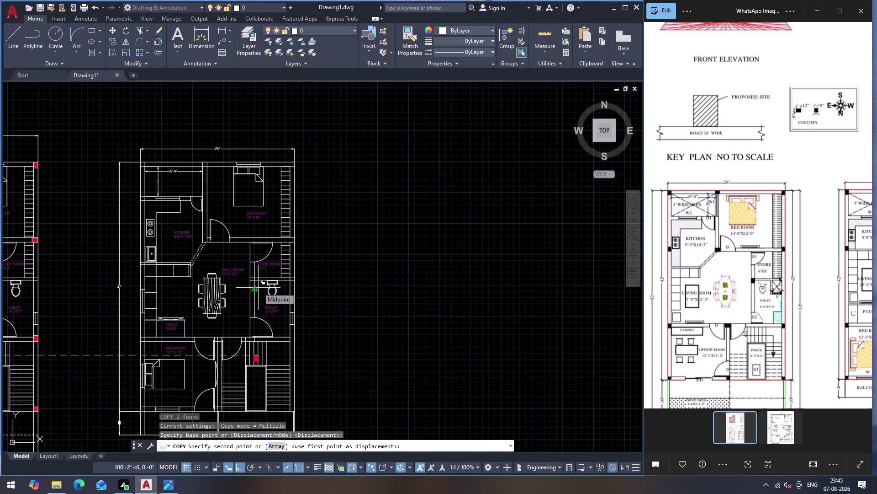
scroll(up, 3)
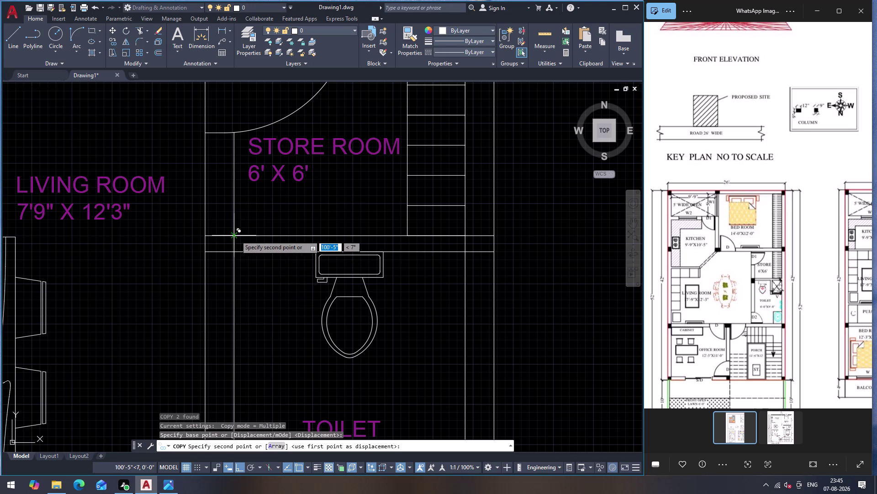
click(234, 237)
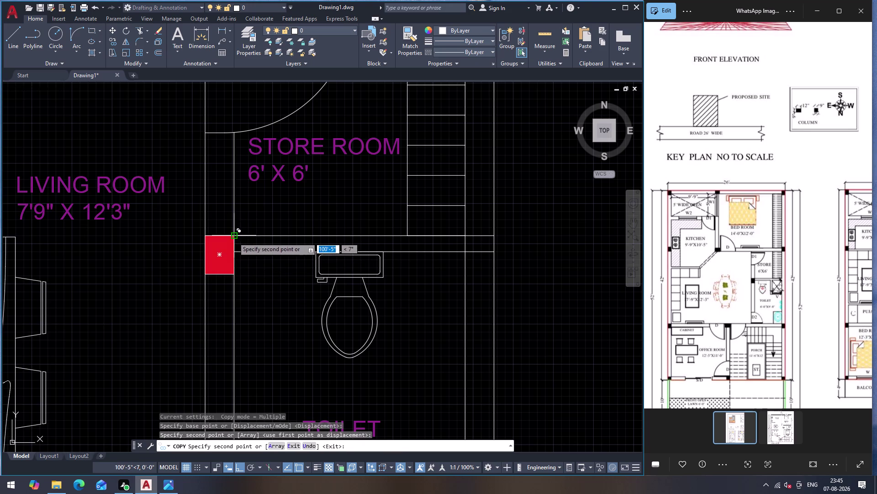
scroll(down, 3)
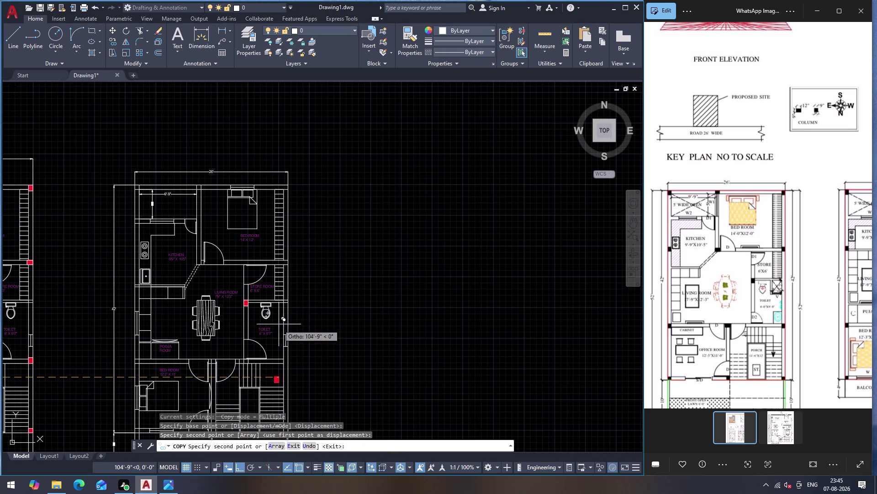
scroll(down, 3)
scroll(up, 3)
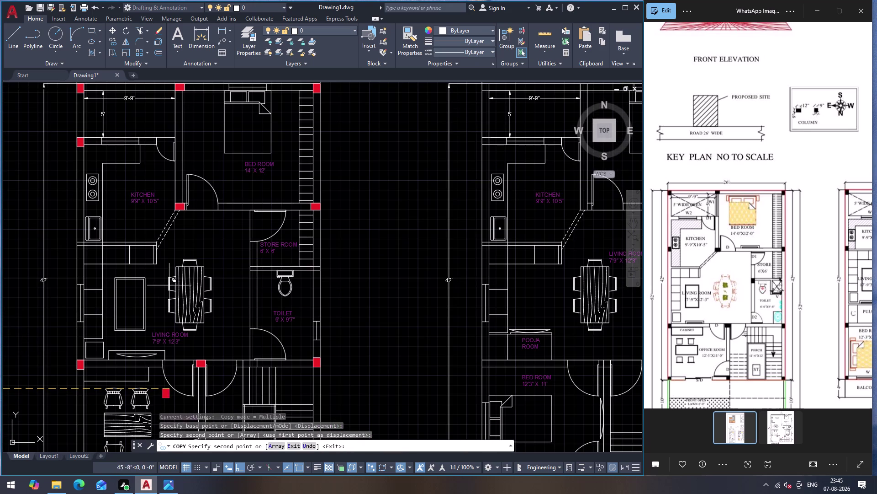
click(255, 266)
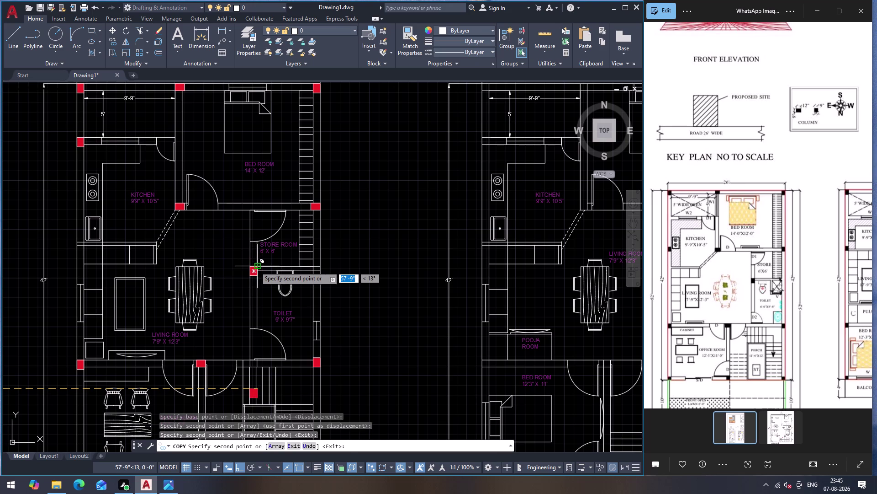
key(Escape)
scroll(down, 3)
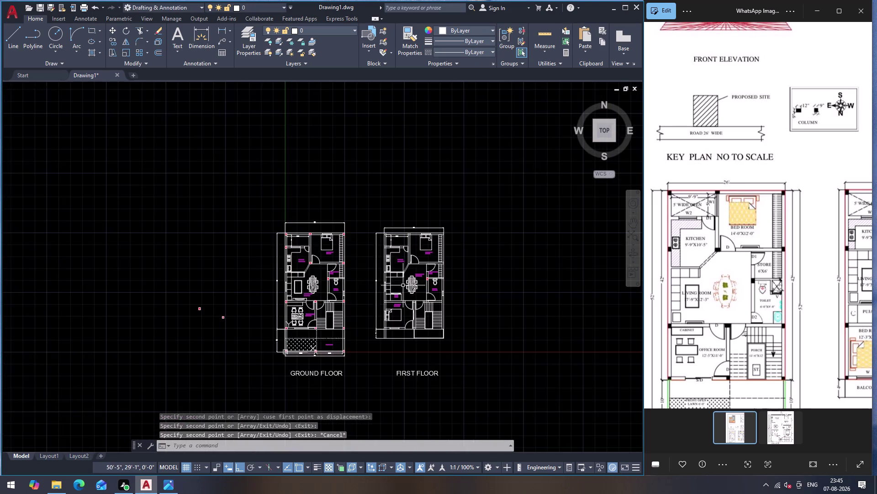
scroll(up, 3)
Delete the misplaced column on the first floor plan.
click(407, 271)
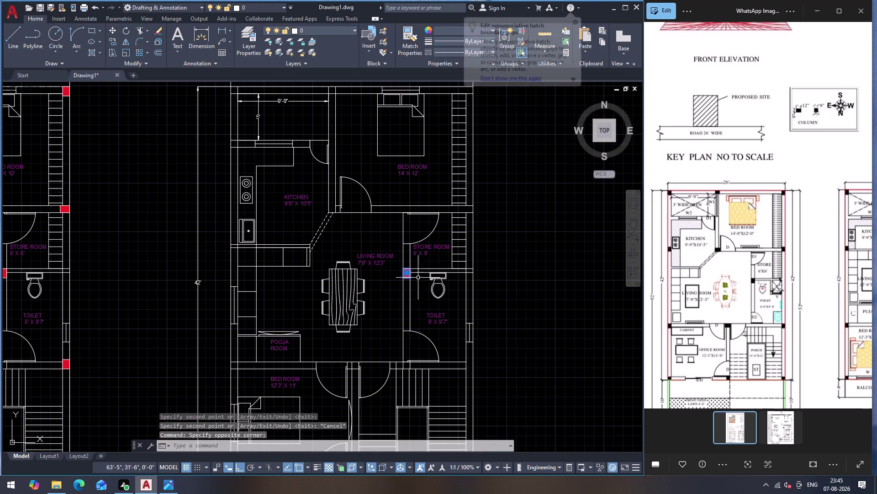
key(Delete)
scroll(down, 3)
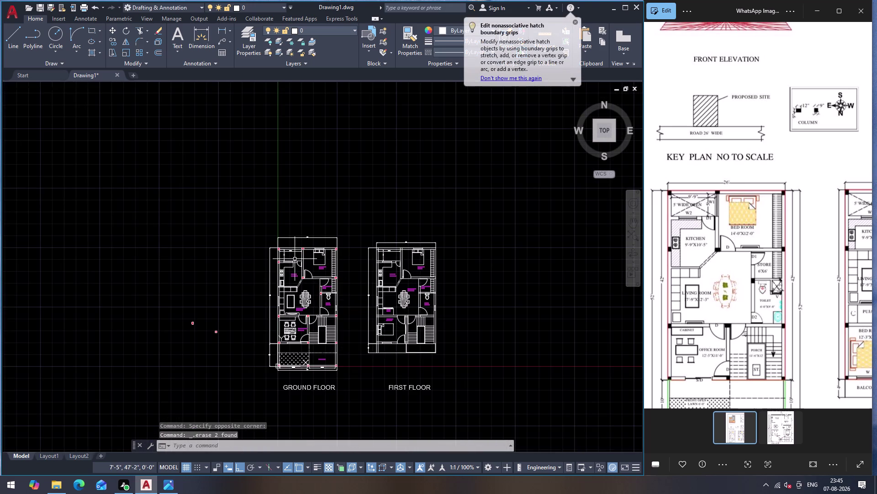
scroll(up, 3)
Select all matching red columns with Select Similar, then clear the selection.
click(326, 220)
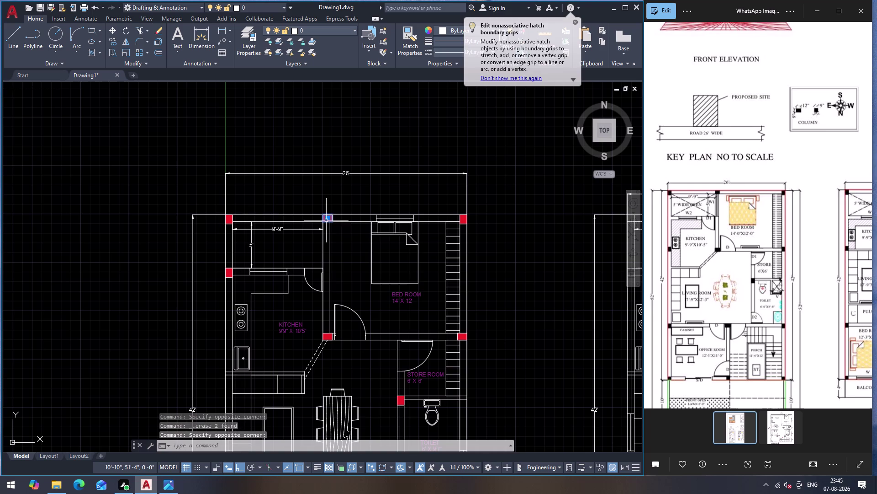
right_click(327, 220)
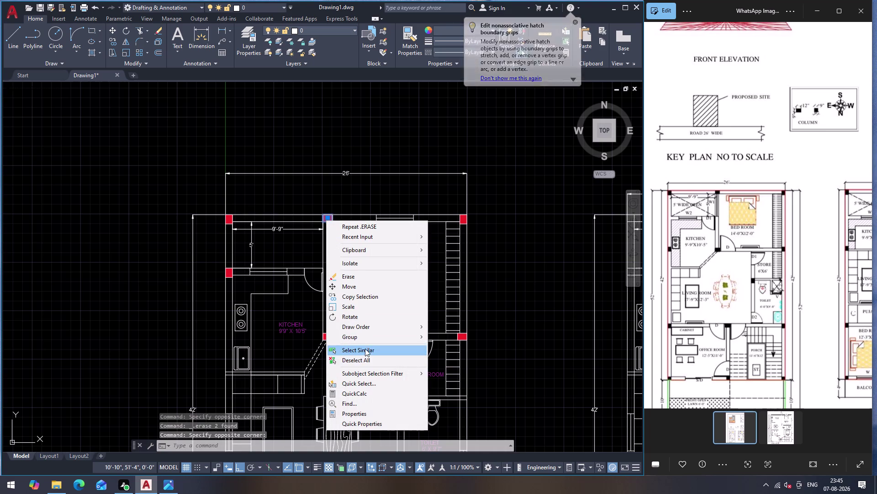
click(365, 348)
scroll(down, 3)
scroll(up, 3)
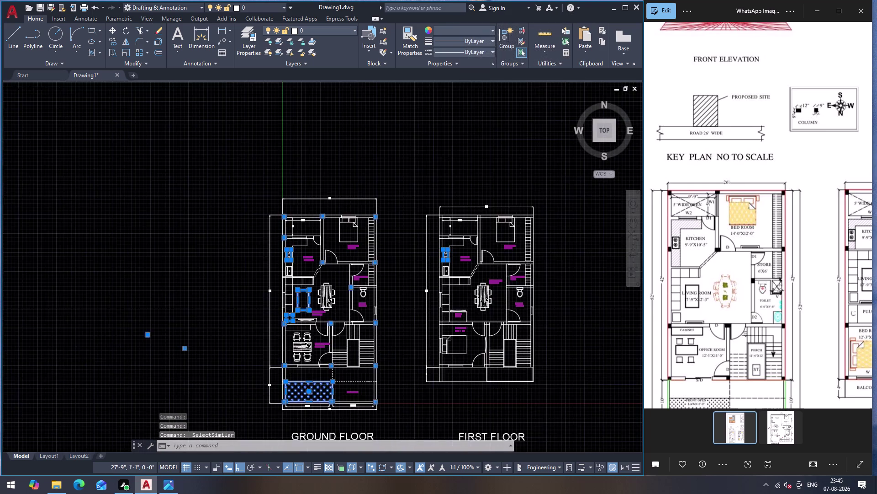
key(Escape)
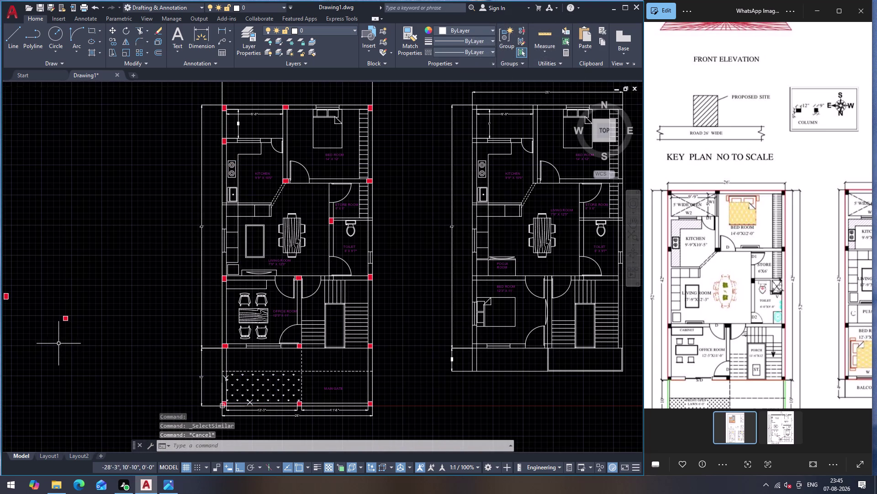
scroll(down, 3)
Delete the two spare columns off to the left of the plans.
drag(27, 323, 39, 325)
click(102, 359)
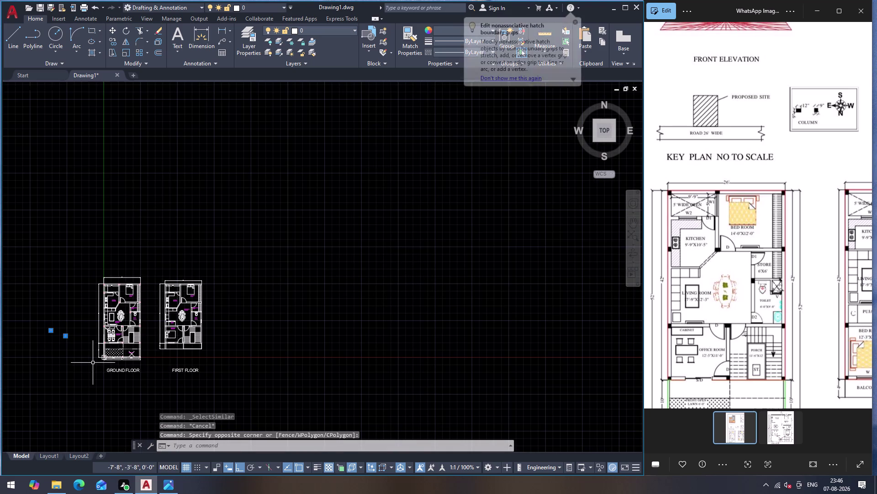
key(Delete)
scroll(up, 3)
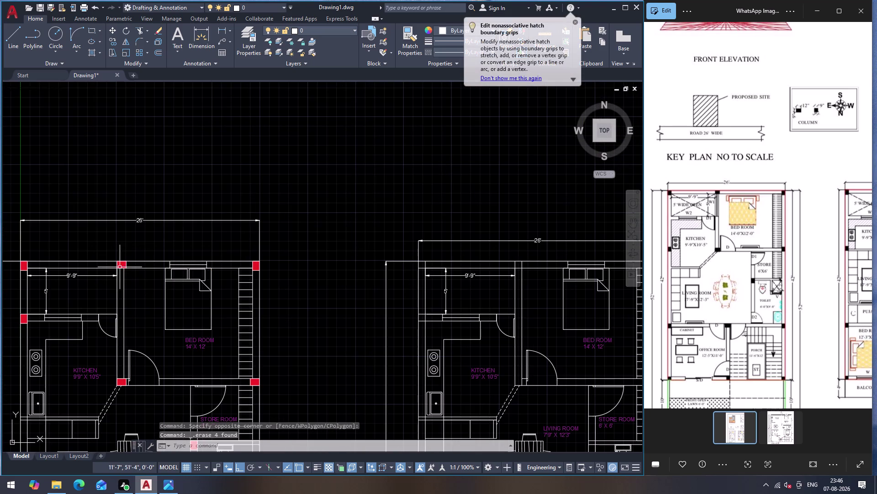
Select all 38 ground floor red columns via Select Similar and start a copy.
click(117, 267)
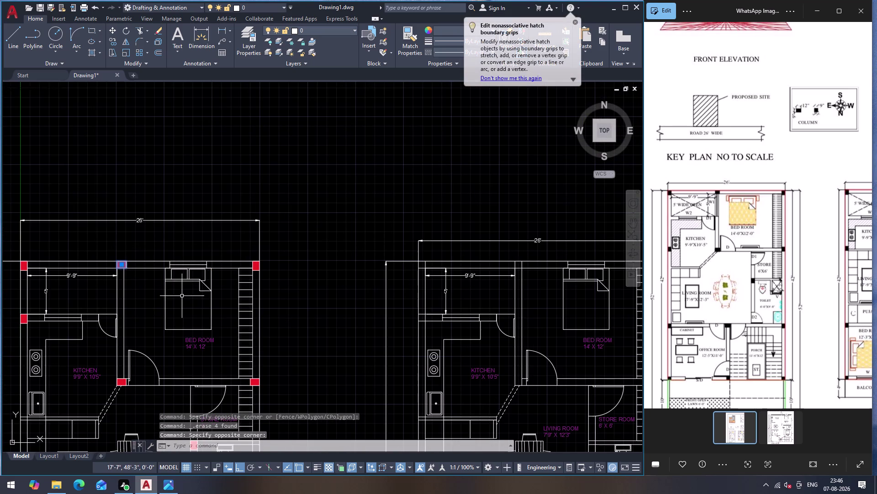
right_click(143, 256)
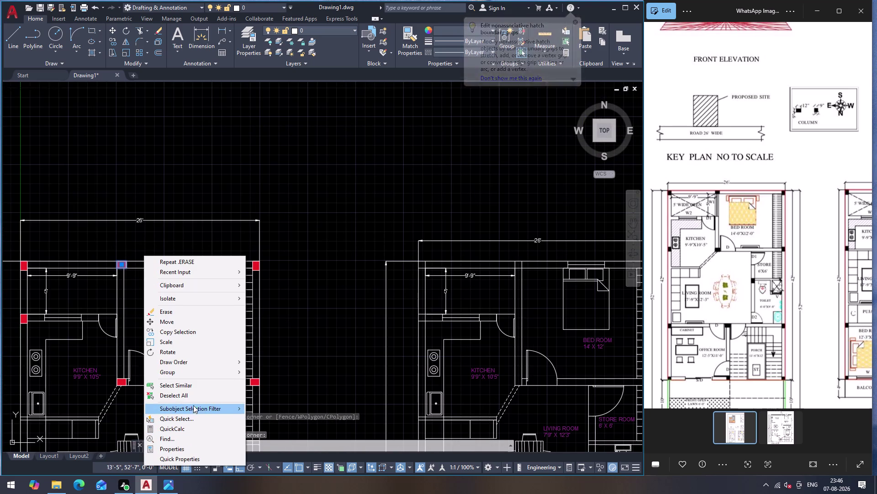
click(194, 388)
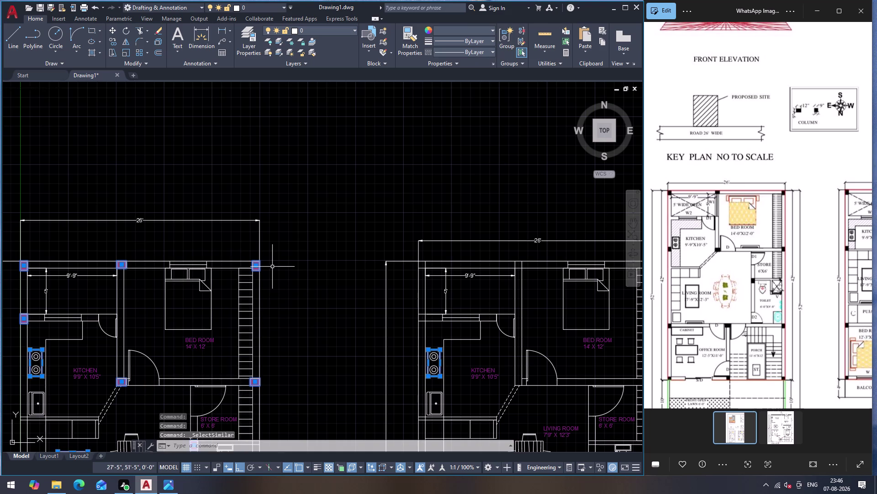
text(CO)
key(Return)
Copy the selected columns from the ground plan corner to the matching first-floor corner.
click(262, 258)
scroll(down, 3)
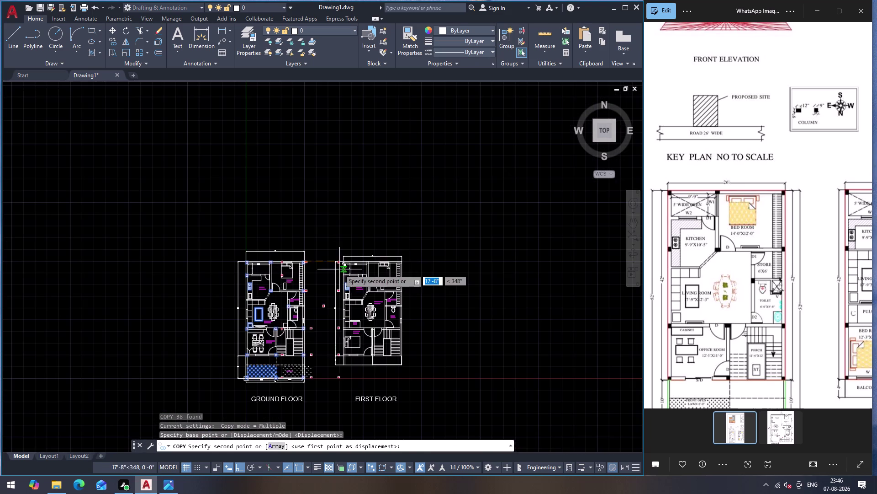
scroll(up, 3)
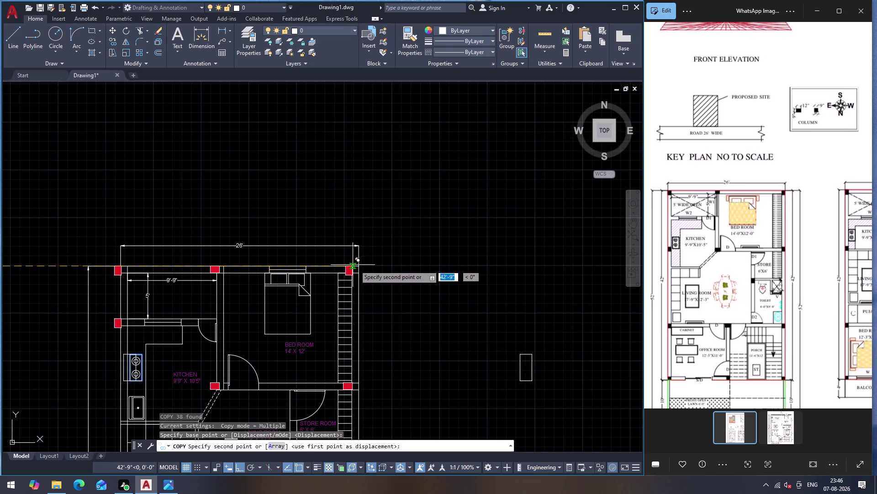
click(357, 267)
scroll(down, 3)
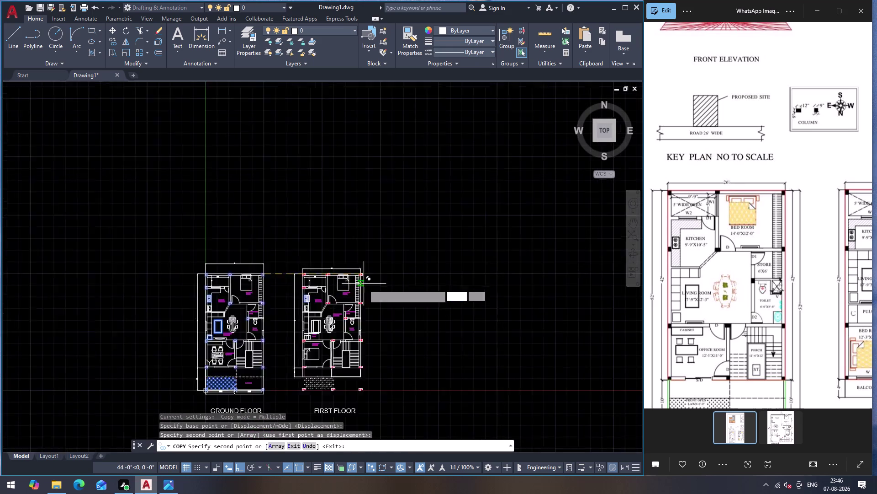
key(Escape)
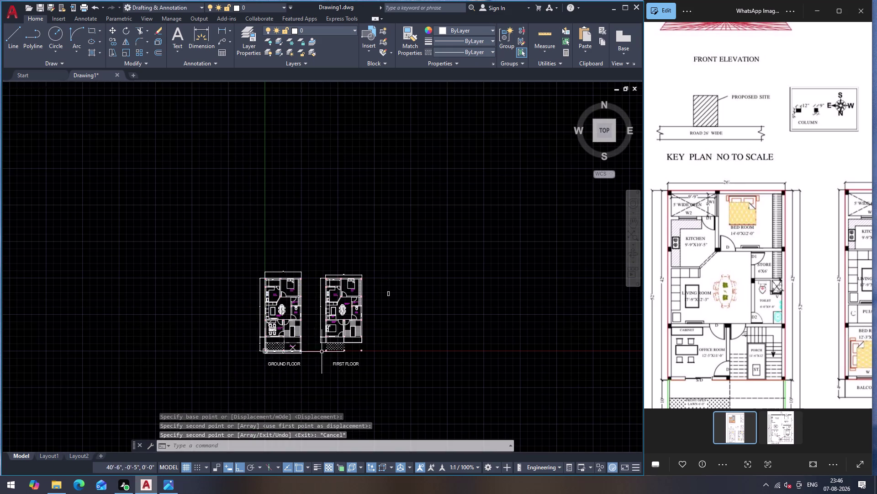
scroll(up, 3)
click(359, 322)
Delete the copied gate hatch below the first-floor plan.
click(376, 319)
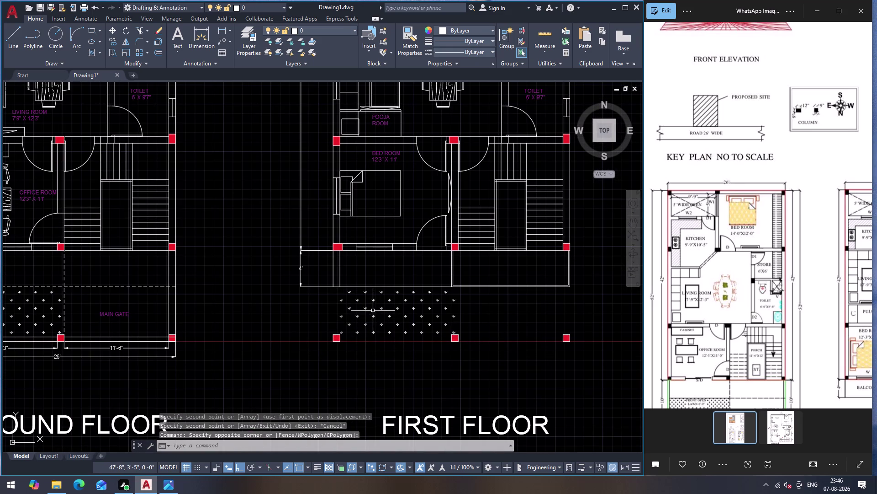
click(373, 310)
click(372, 301)
key(Delete)
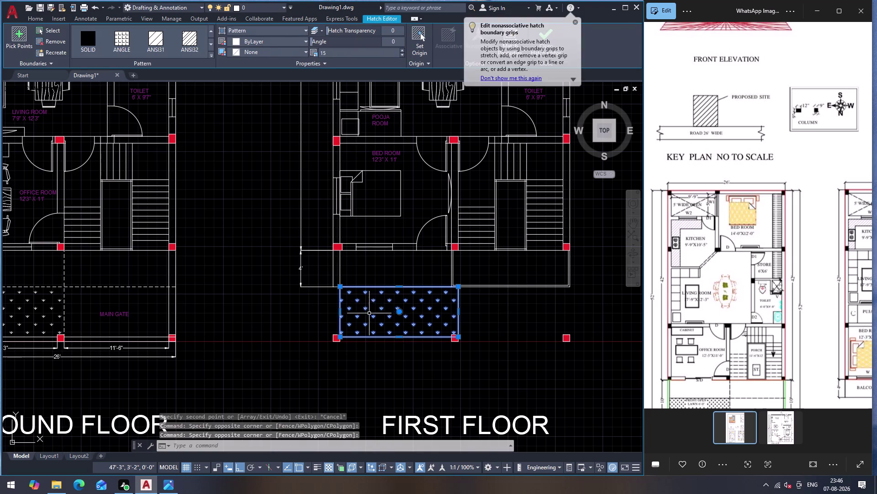
scroll(down, 3)
Delete the stray copied columns and the leftover object near the first floor.
drag(341, 316, 345, 319)
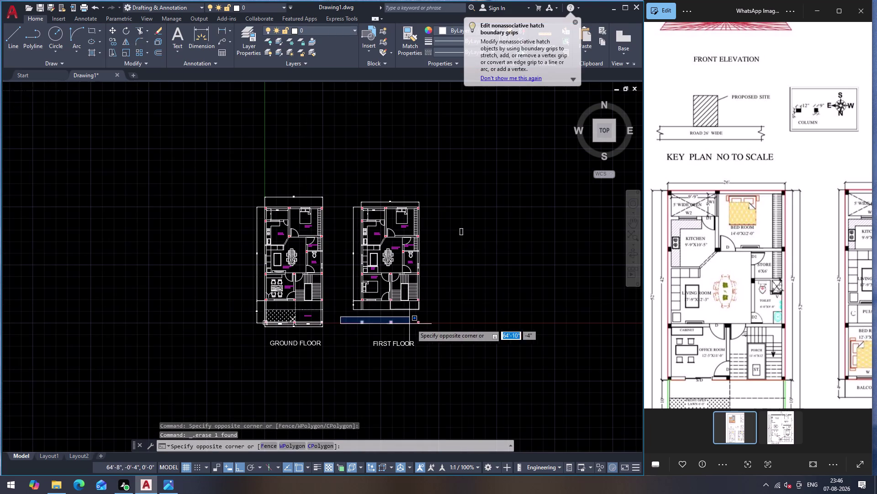
click(427, 326)
key(Delete)
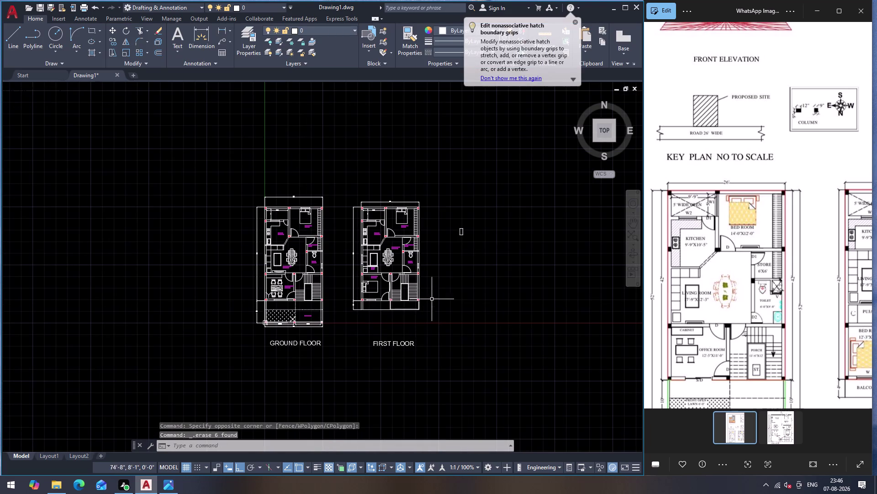
click(440, 219)
click(474, 264)
key(Delete)
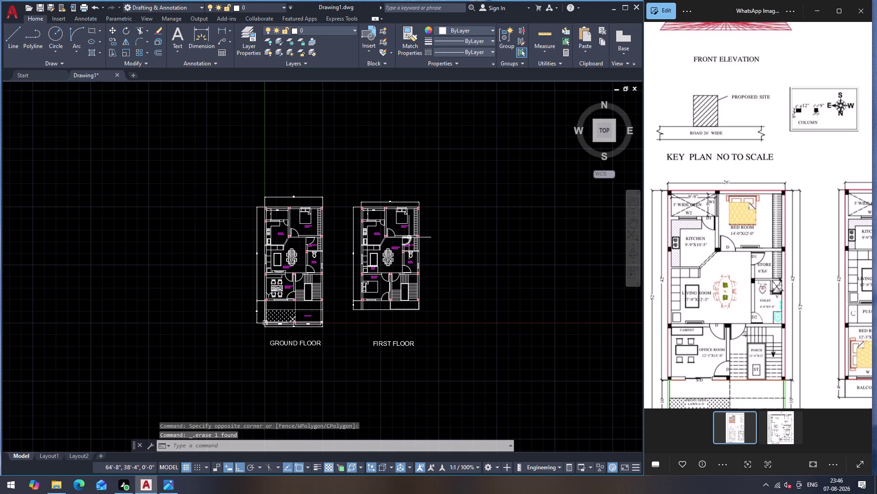
scroll(up, 3)
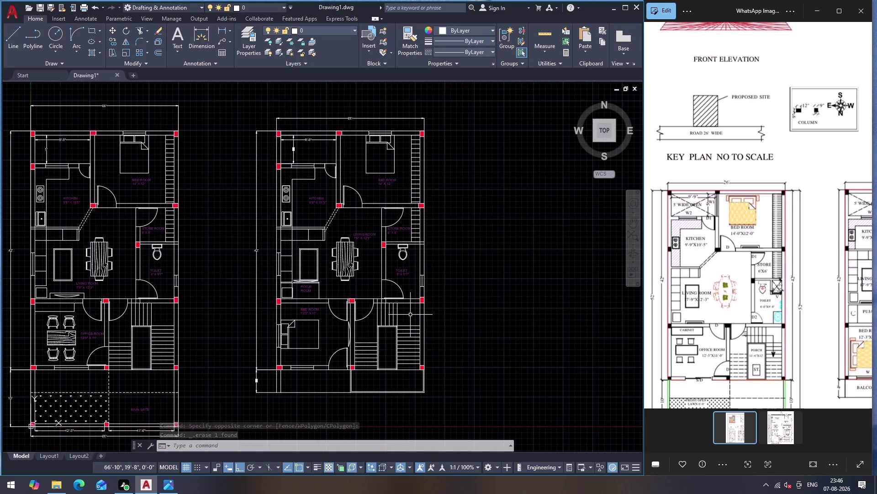
scroll(down, 3)
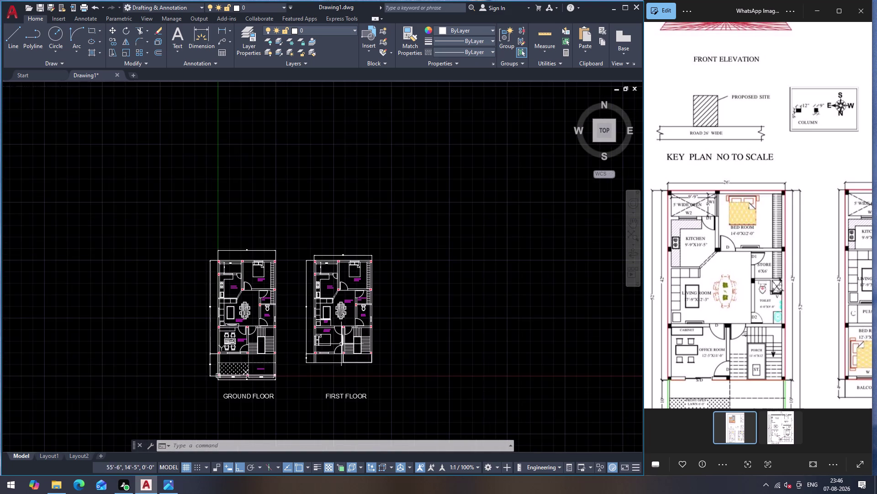
scroll(up, 3)
scroll(down, 3)
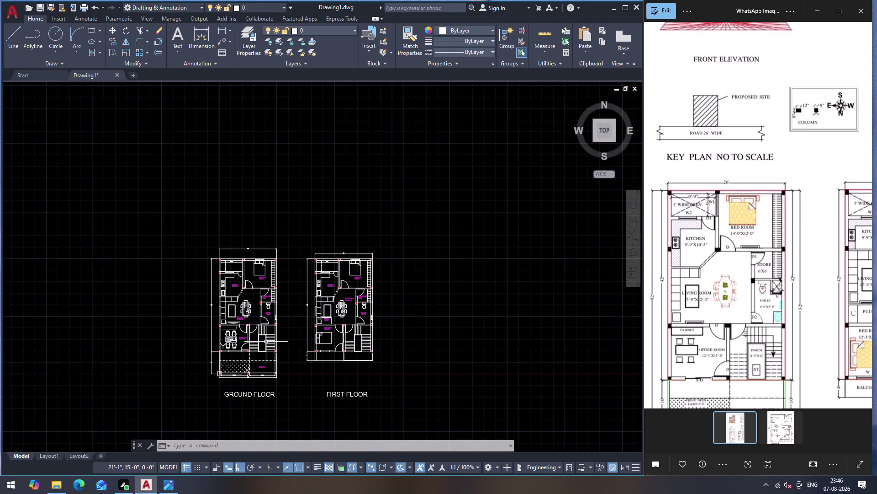
scroll(up, 3)
scroll(down, 3)
scroll(up, 3)
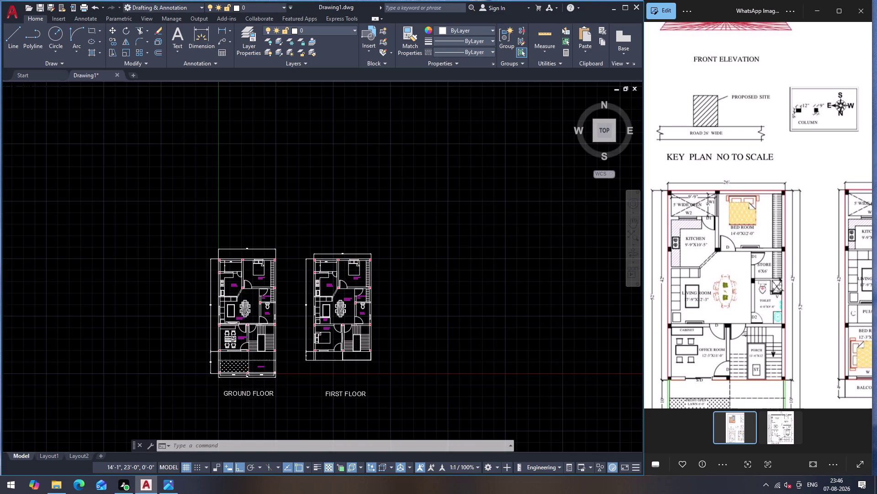
scroll(up, 3)
scroll(down, 3)
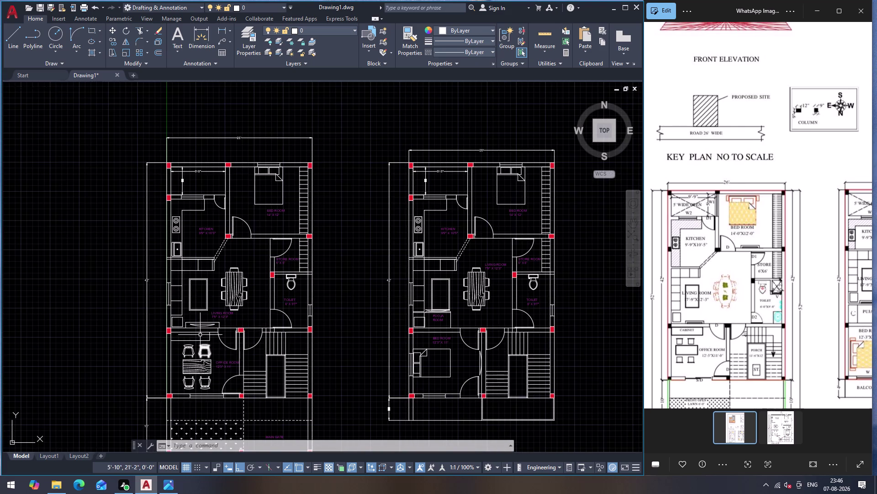